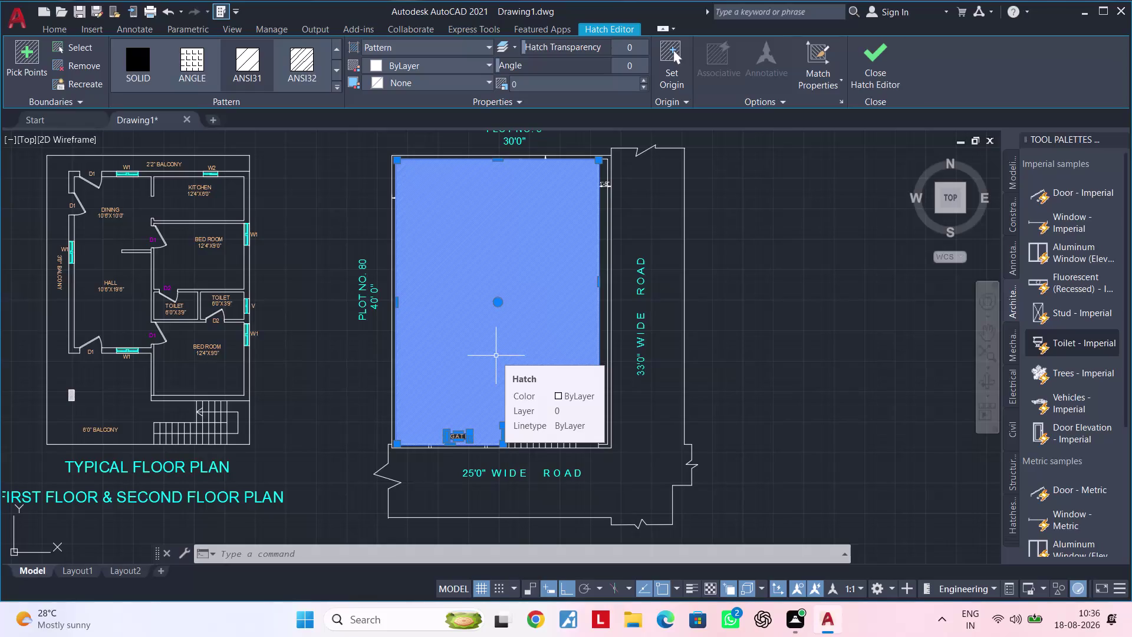
Clear the selection and select the plot hatch beside the GATE label.
scroll(up, 3)
middle_drag(560, 405, 642, 374)
key(Escape)
key(Escape)
key(Escape)
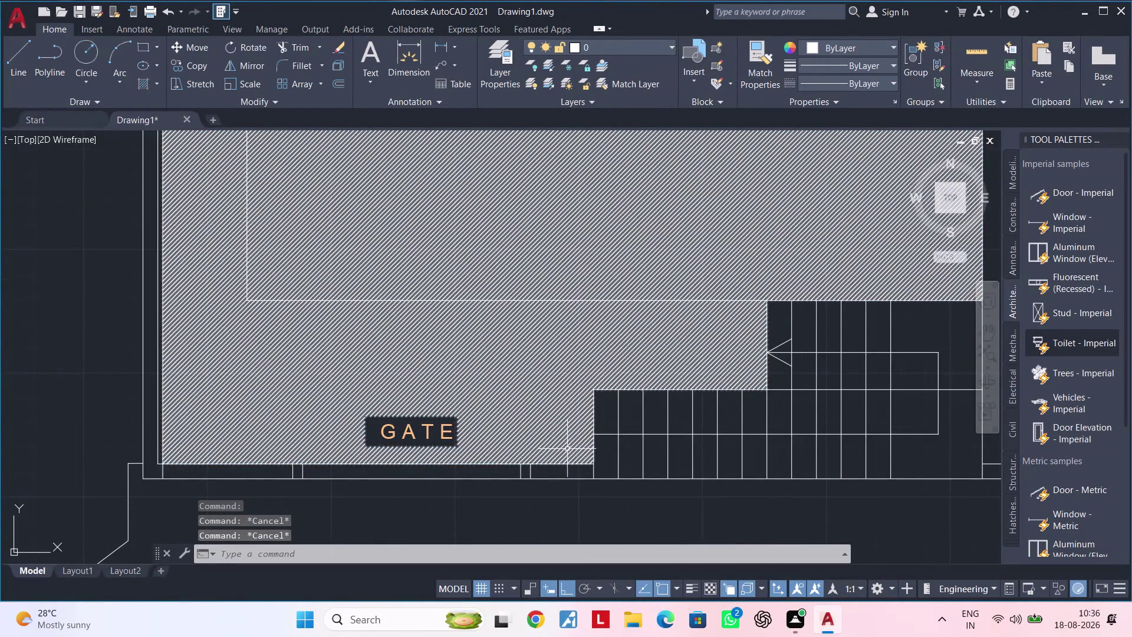
scroll(up, 3)
click(556, 463)
middle_drag(546, 460, 771, 432)
key(Escape)
key(Escape)
scroll(up, 3)
click(496, 432)
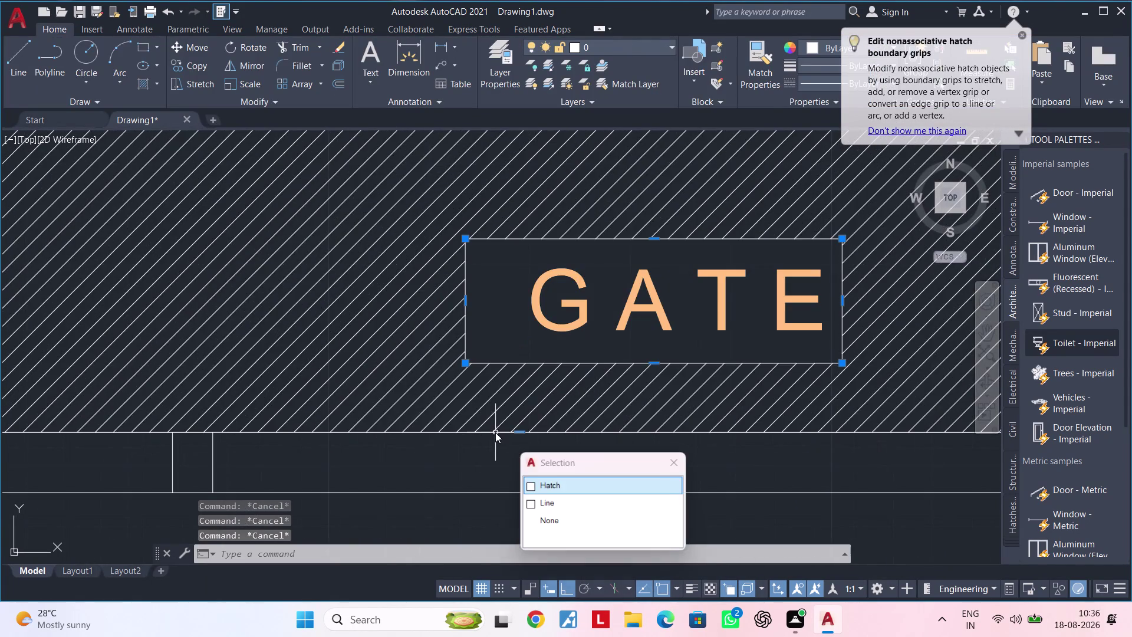
click(516, 435)
Stretch the hatch edge below the GATE label upward to its new position.
middle_drag(531, 280, 520, 312)
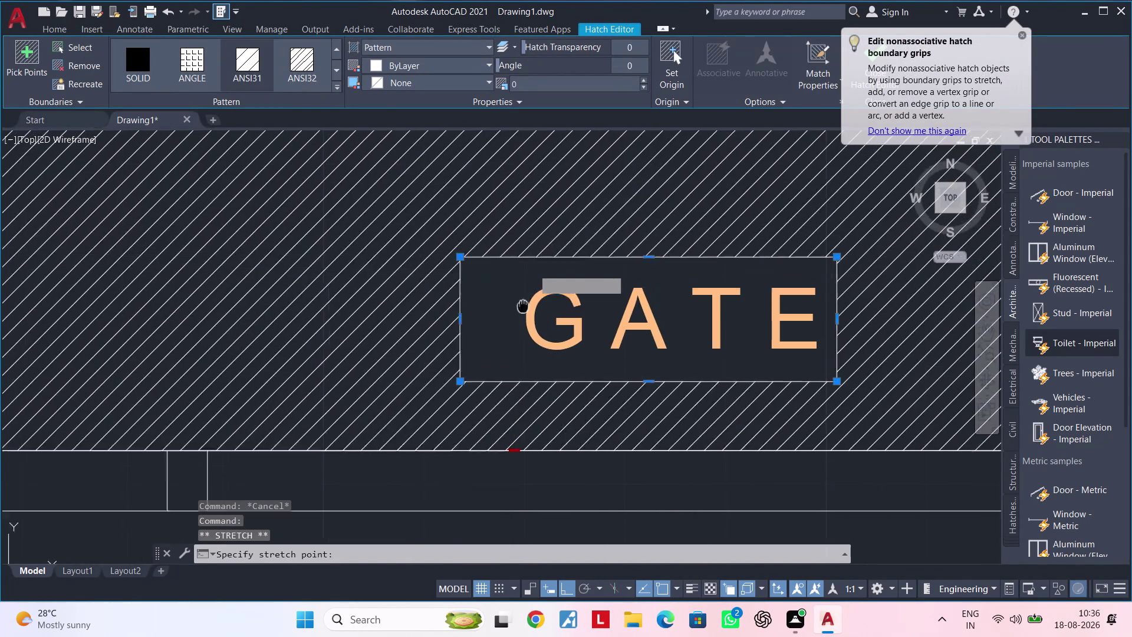
middle_drag(521, 312, 434, 495)
scroll(down, 3)
scroll(up, 3)
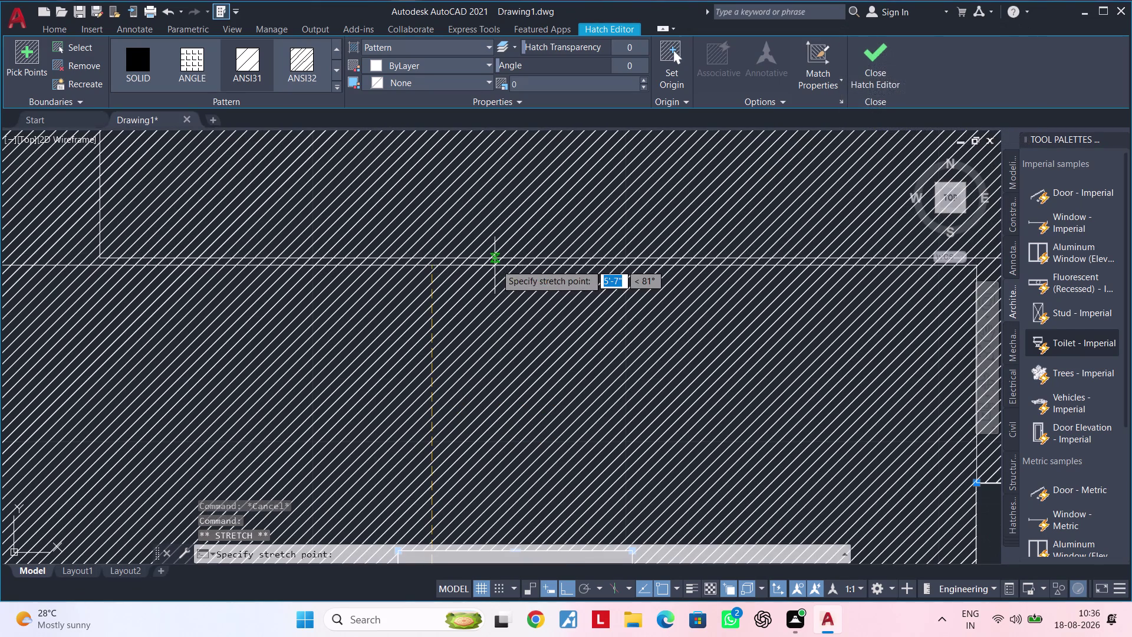
scroll(up, 3)
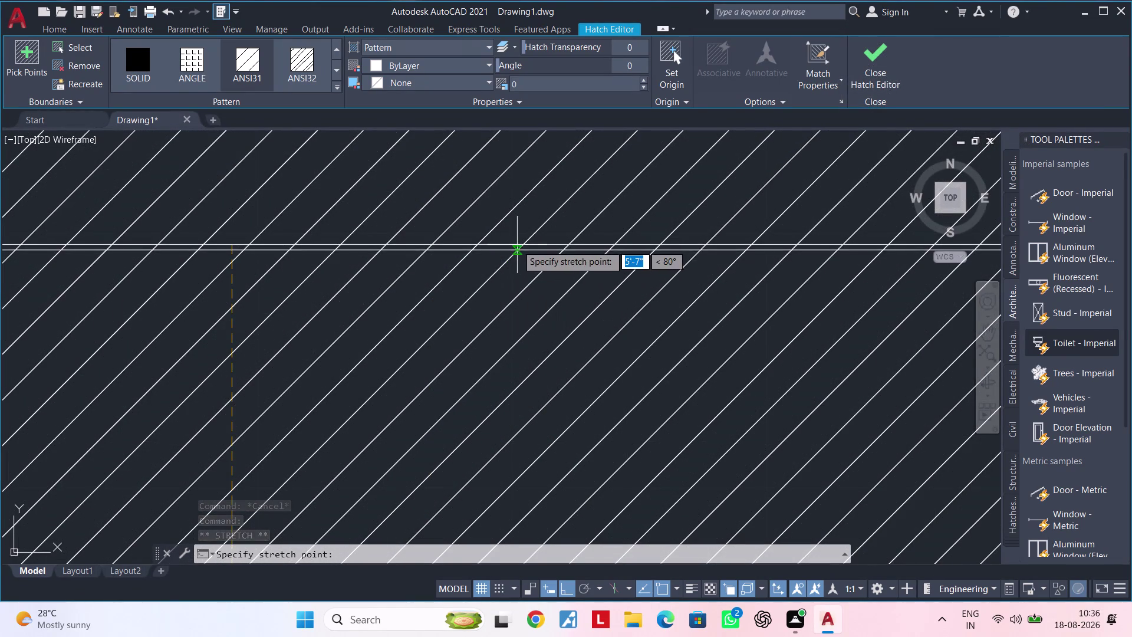
scroll(up, 3)
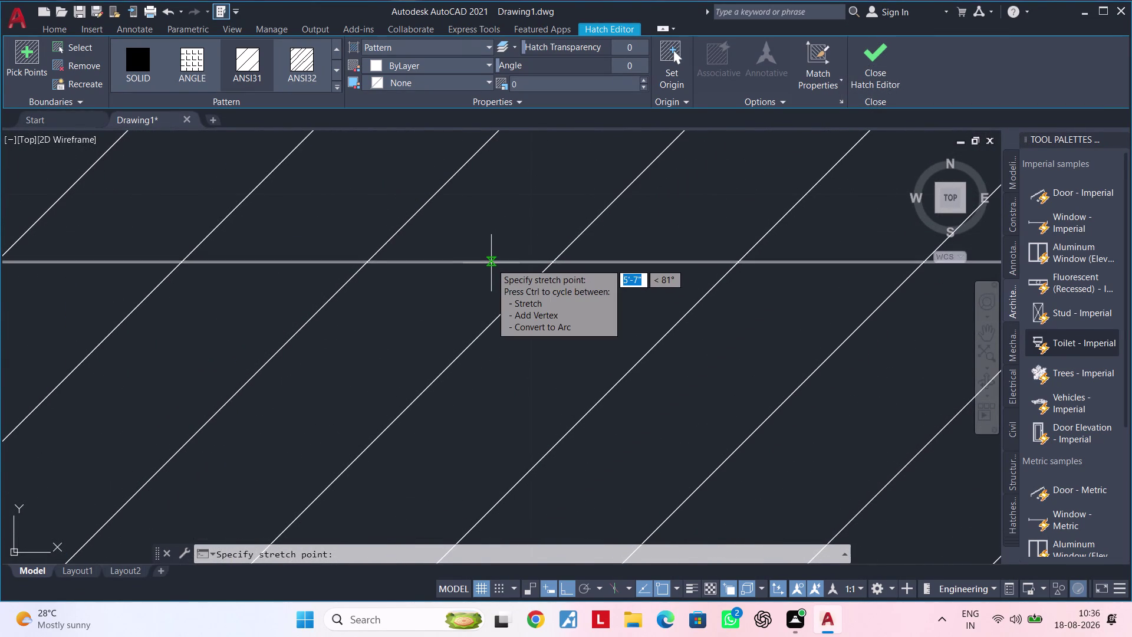
scroll(up, 3)
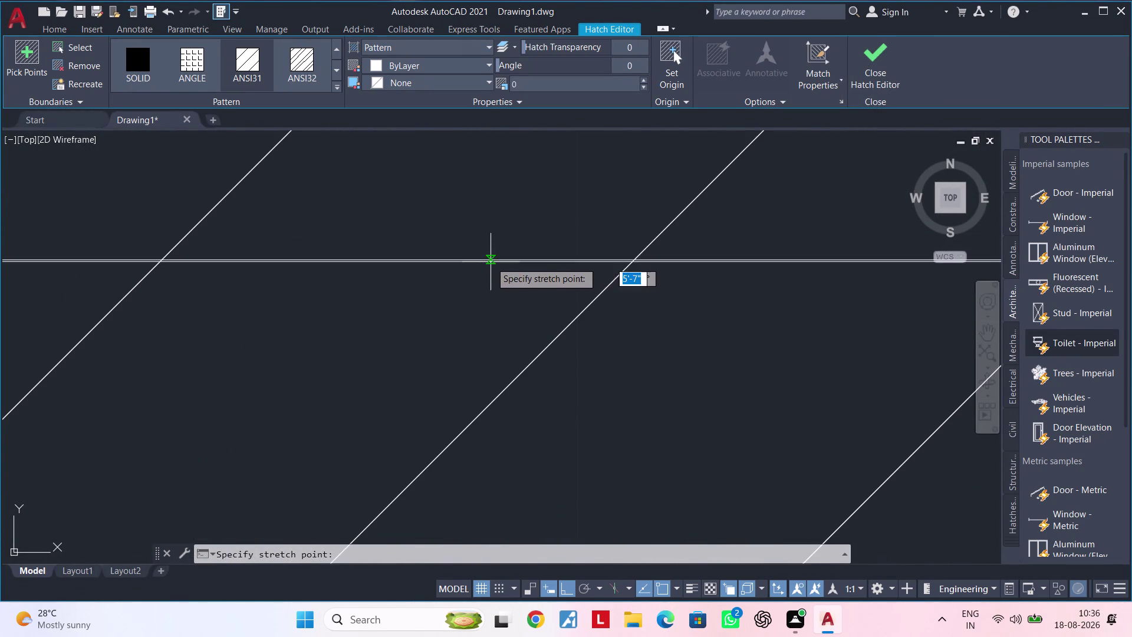
click(491, 262)
scroll(down, 3)
Move the hatch notch edge beside the stairs up onto the upper line.
middle_drag(506, 361, 463, 352)
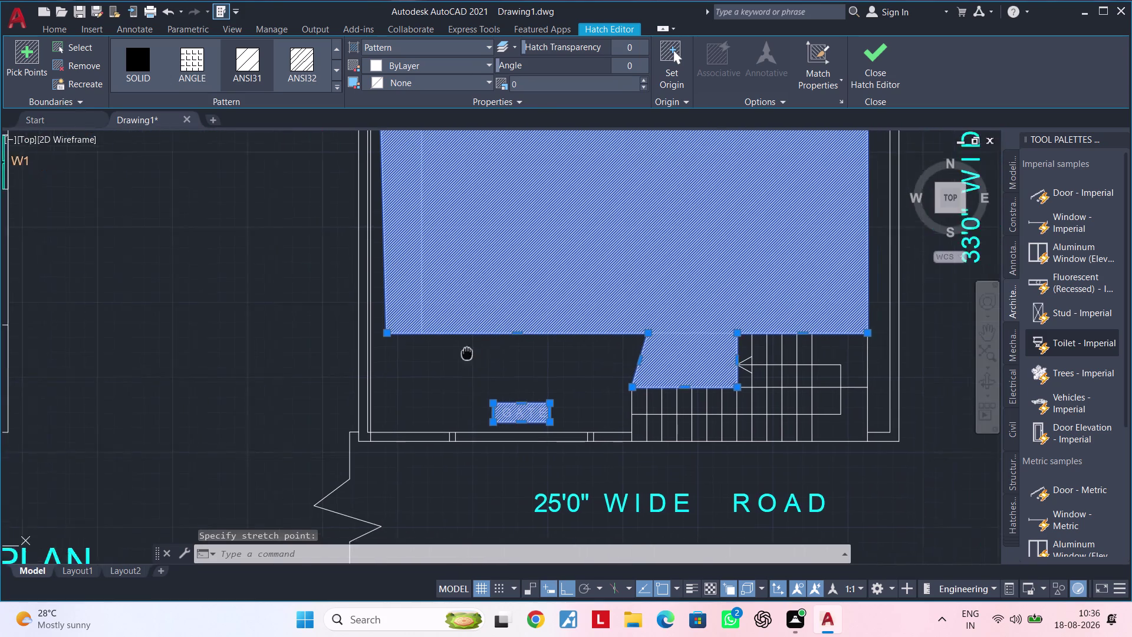
middle_drag(463, 353, 424, 344)
scroll(up, 3)
middle_drag(746, 387, 522, 380)
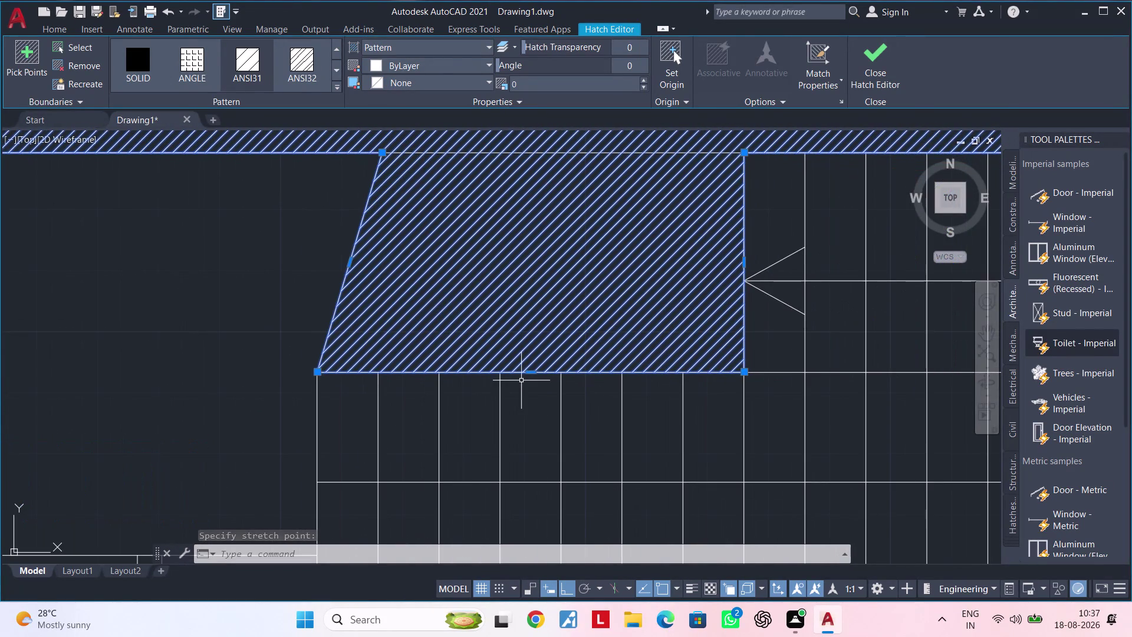
scroll(up, 3)
click(531, 360)
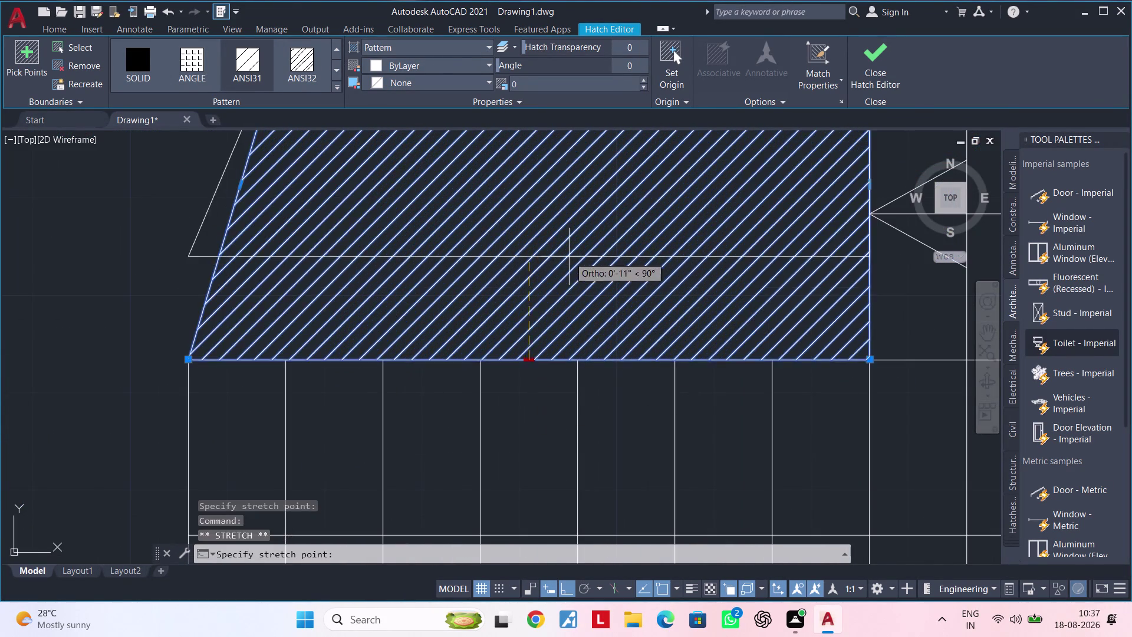
scroll(down, 3)
middle_drag(562, 318, 494, 530)
scroll(up, 3)
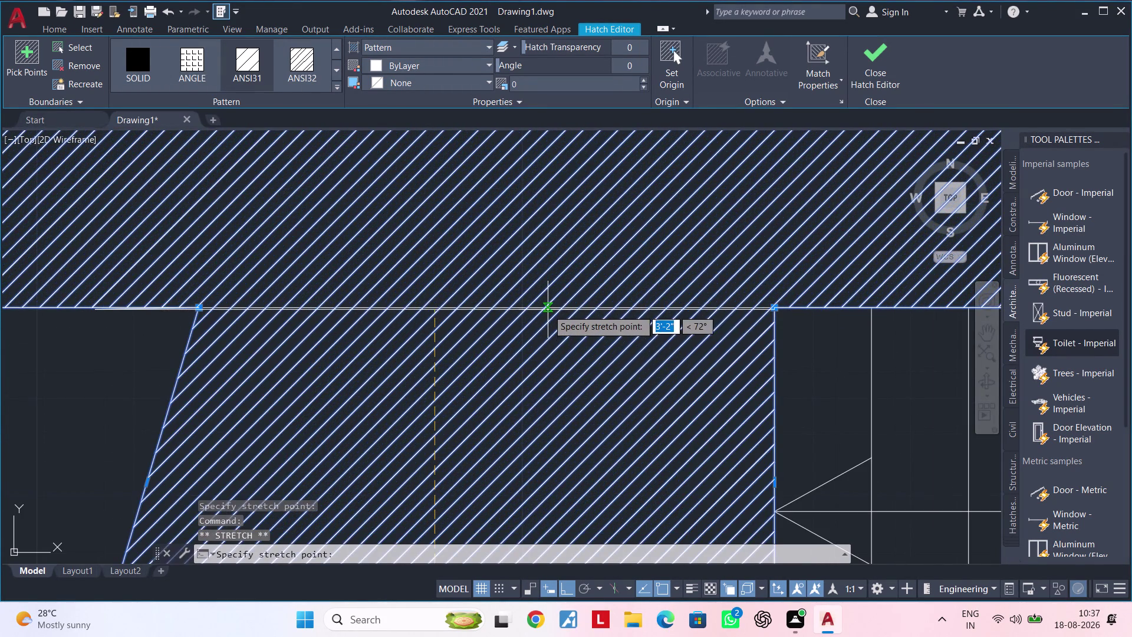
click(549, 308)
Stretch the hatch's lower edge onto the boundary line above the stairs and gate.
middle_drag(368, 315, 844, 409)
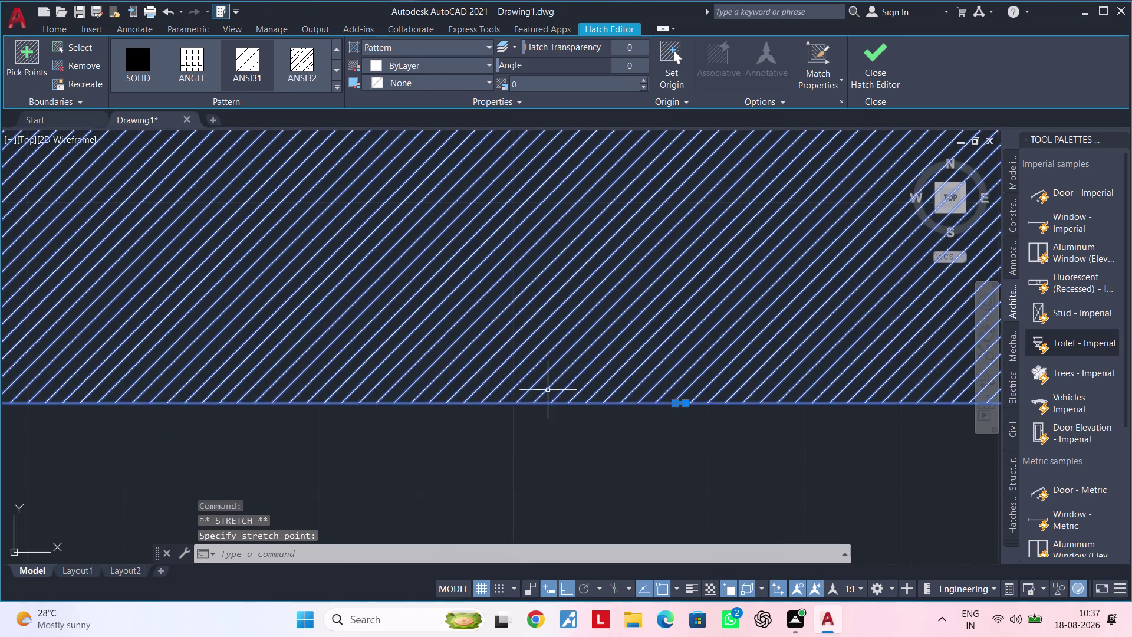
scroll(up, 3)
middle_drag(596, 458, 500, 482)
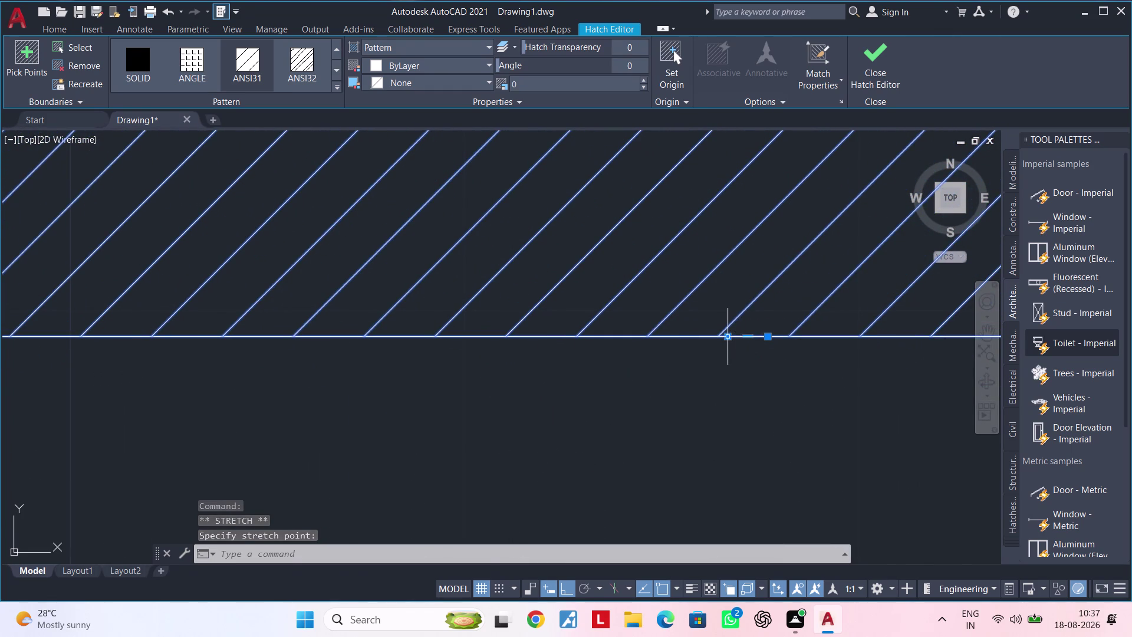
drag(729, 338, 716, 340)
scroll(down, 3)
middle_drag(390, 343, 821, 355)
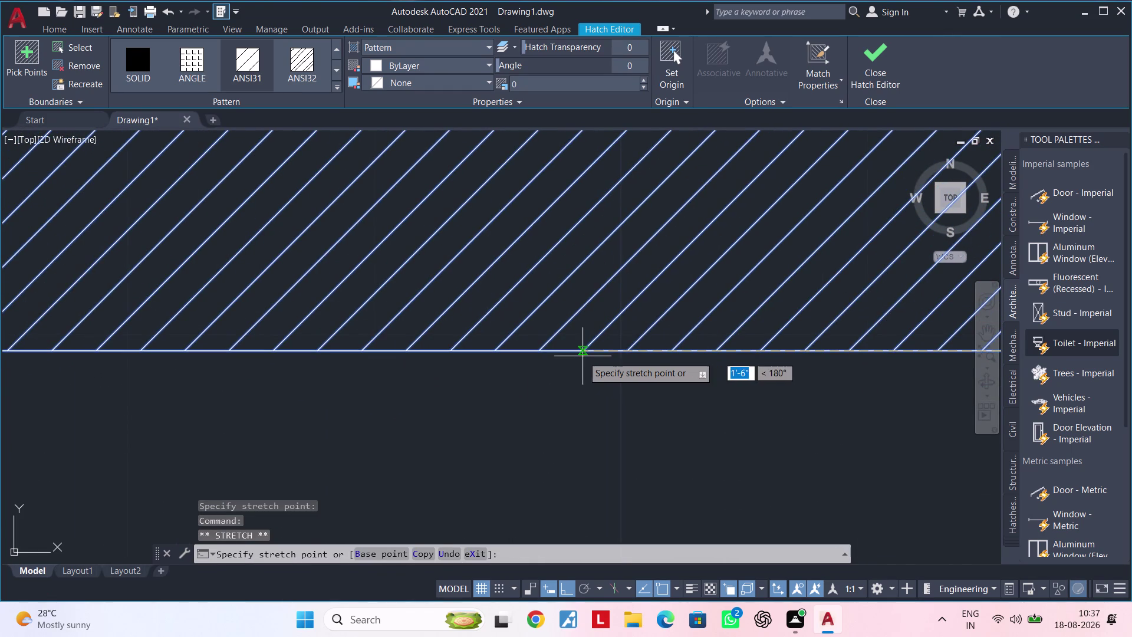
click(584, 350)
scroll(down, 3)
scroll(down, 3)
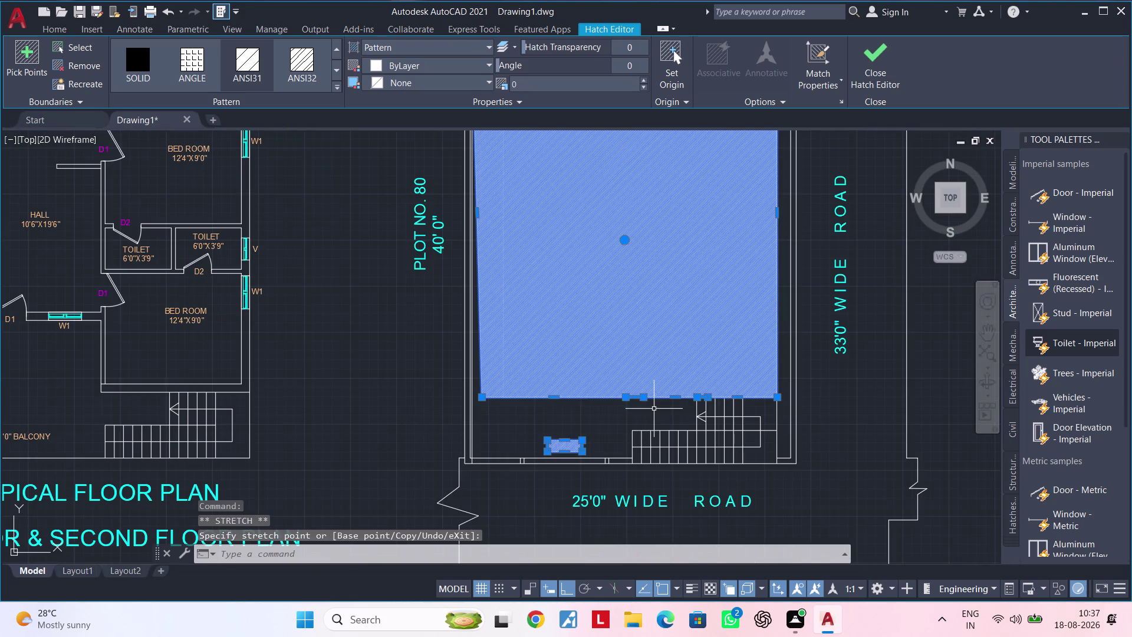
Reselect the plot hatch, cancelling an unintended stretch.
middle_drag(601, 411, 716, 385)
scroll(up, 3)
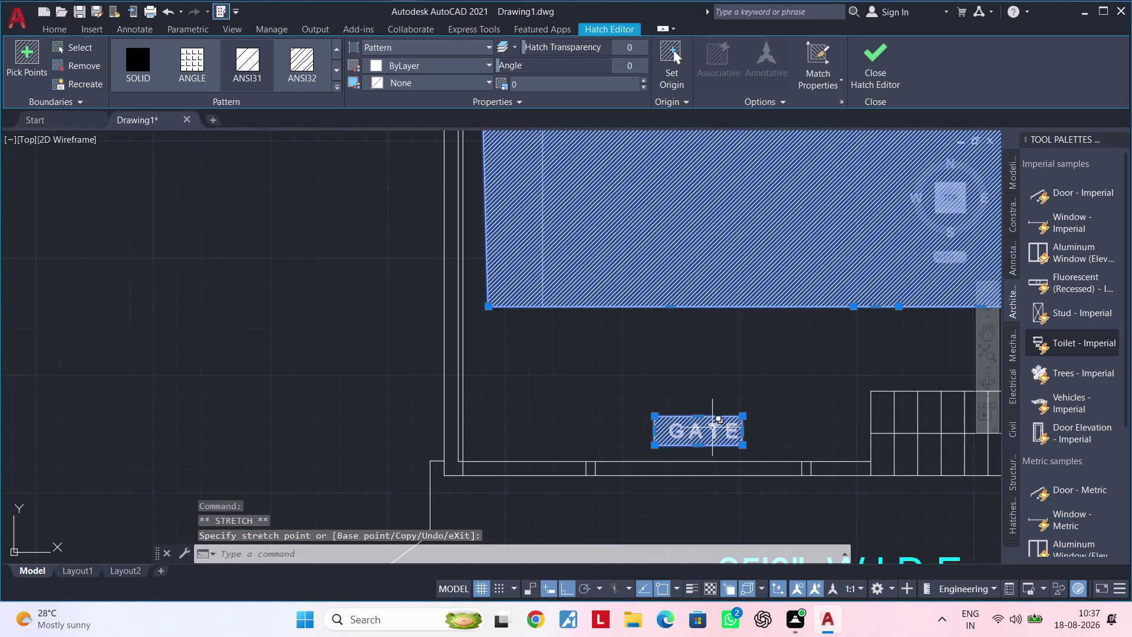
key(Escape)
key(Escape)
click(697, 438)
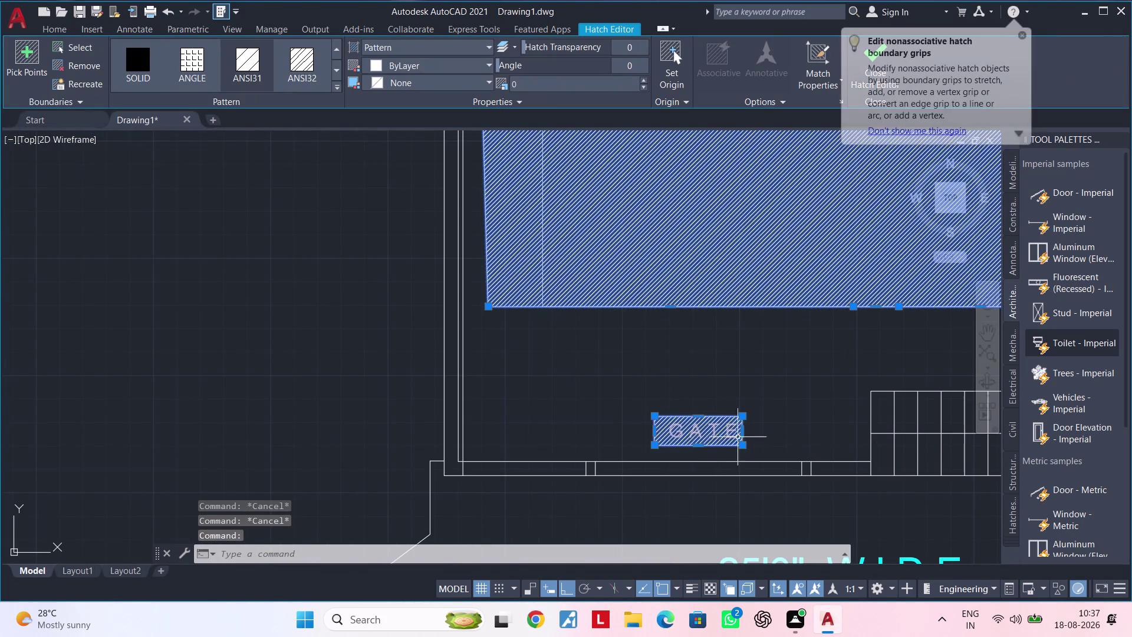
scroll(up, 3)
scroll(down, 3)
middle_drag(754, 434, 508, 443)
key(Escape)
key(Escape)
middle_drag(484, 381, 661, 476)
click(425, 386)
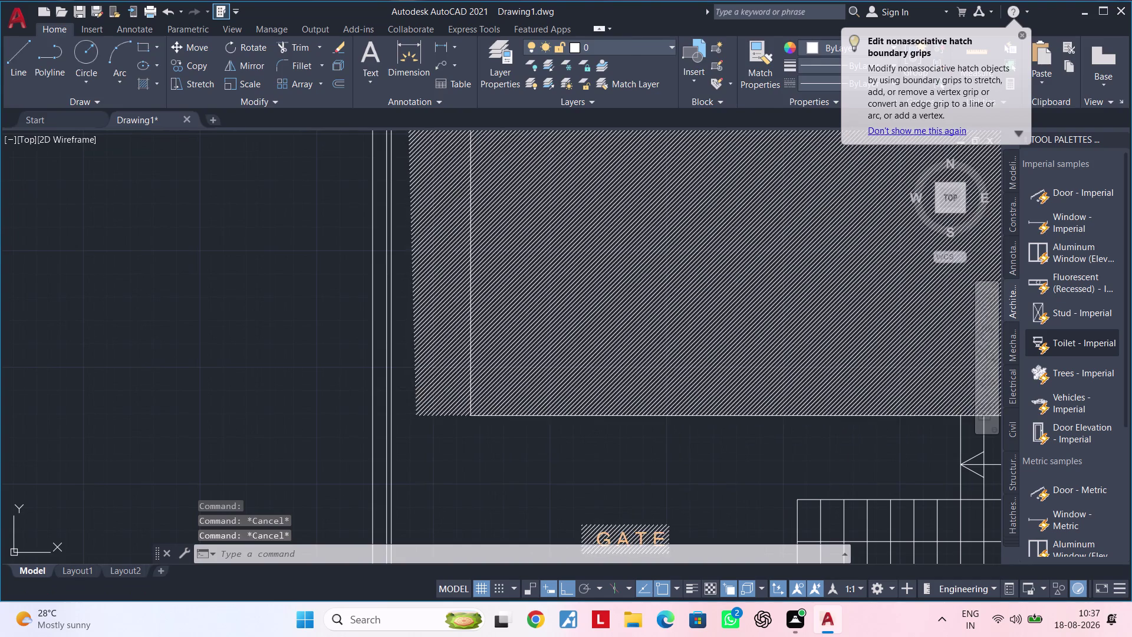
click(414, 416)
key(Escape)
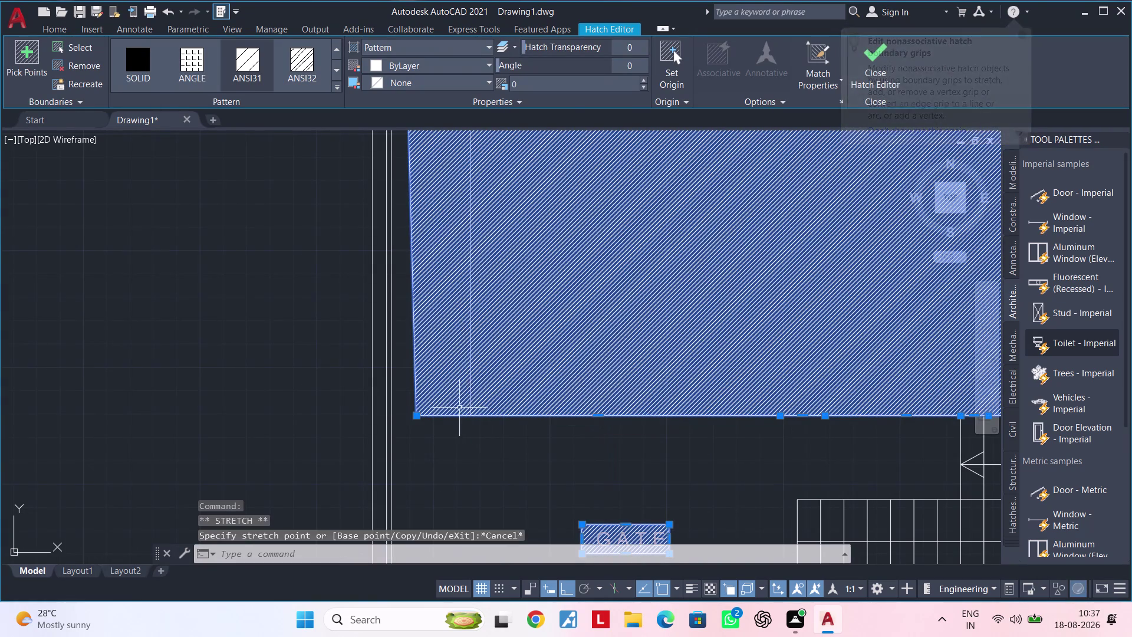
Stretch the hatch's left edge so its corner snaps onto the inner setback line.
middle_drag(464, 383, 455, 542)
scroll(down, 3)
middle_drag(498, 374, 515, 433)
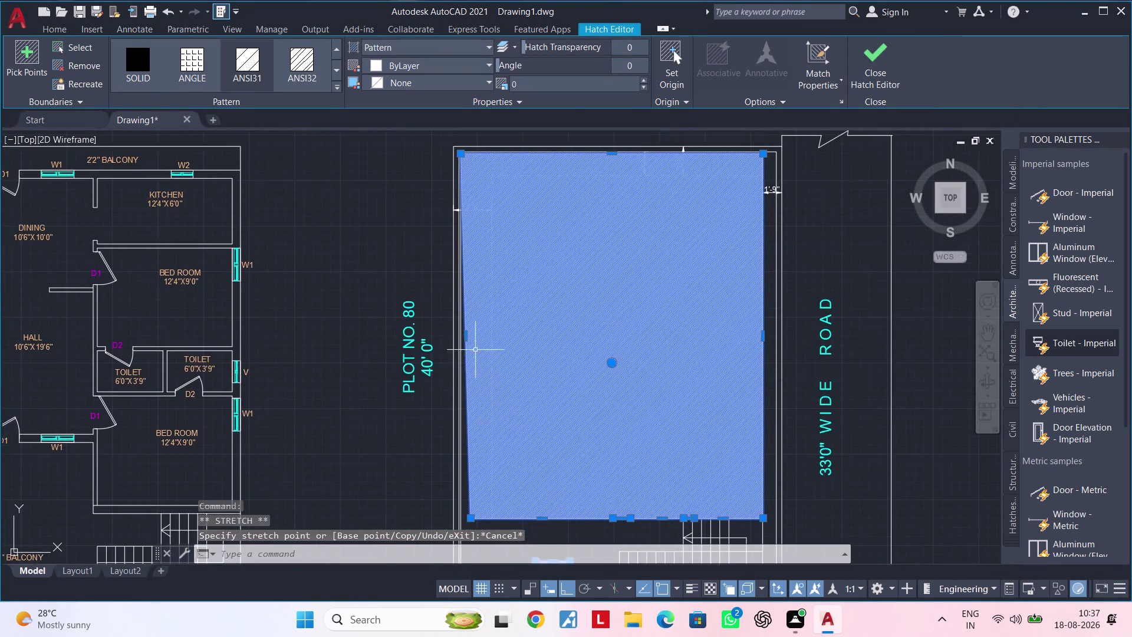
scroll(up, 3)
click(452, 325)
click(515, 325)
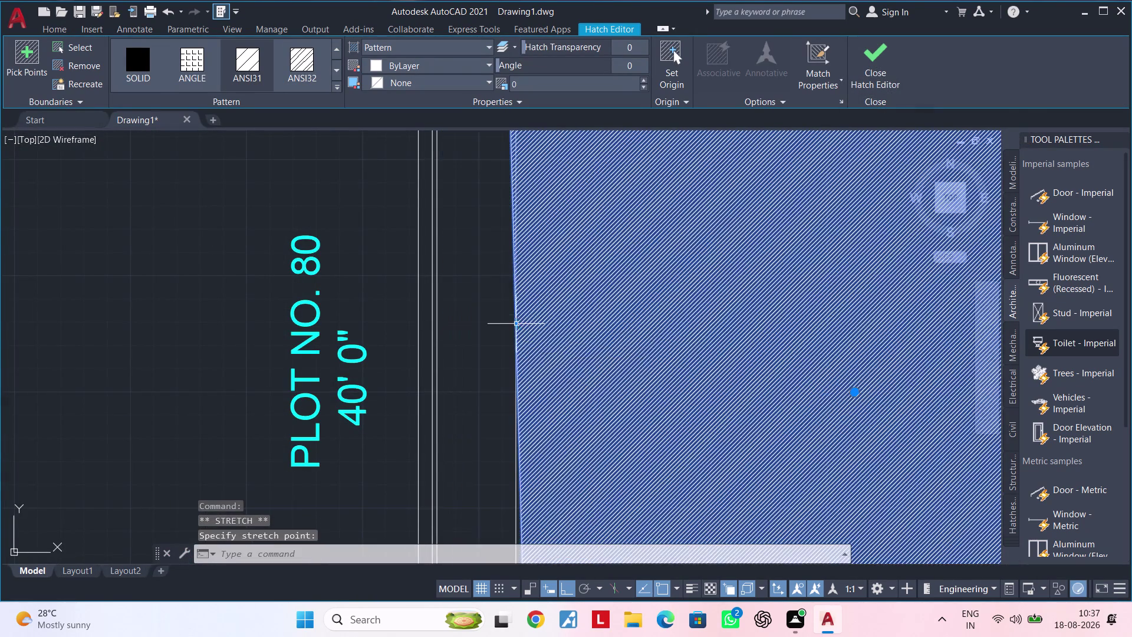
scroll(down, 3)
middle_drag(602, 384, 612, 355)
scroll(up, 3)
middle_drag(540, 410, 587, 373)
scroll(up, 3)
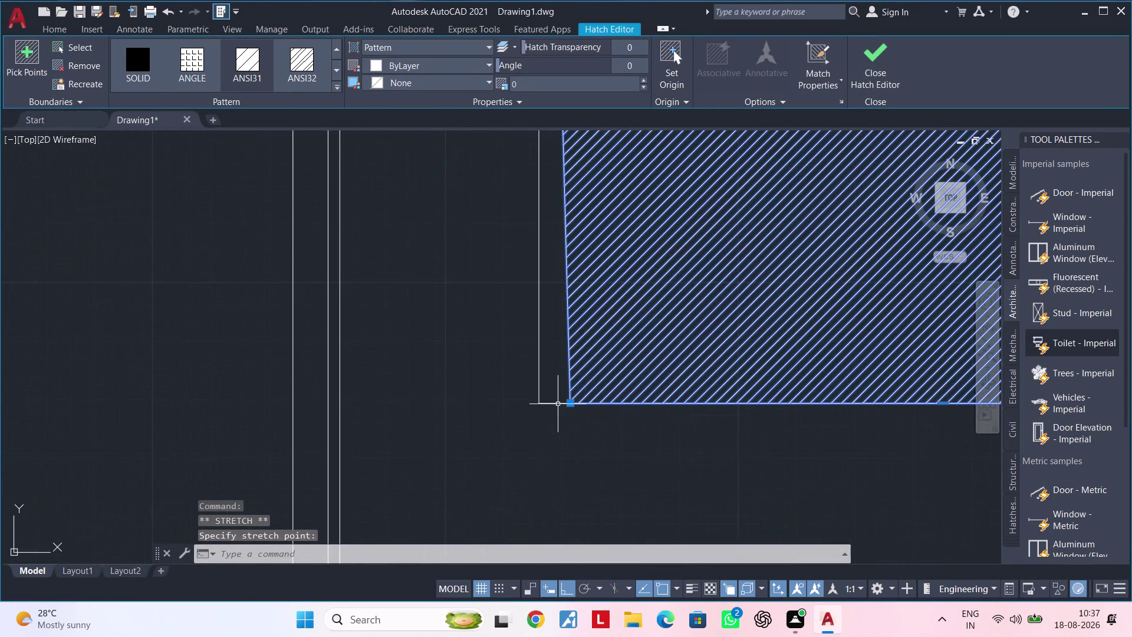
click(569, 403)
click(544, 400)
Stretch the hatch's top edge onto the inner setback line.
scroll(down, 3)
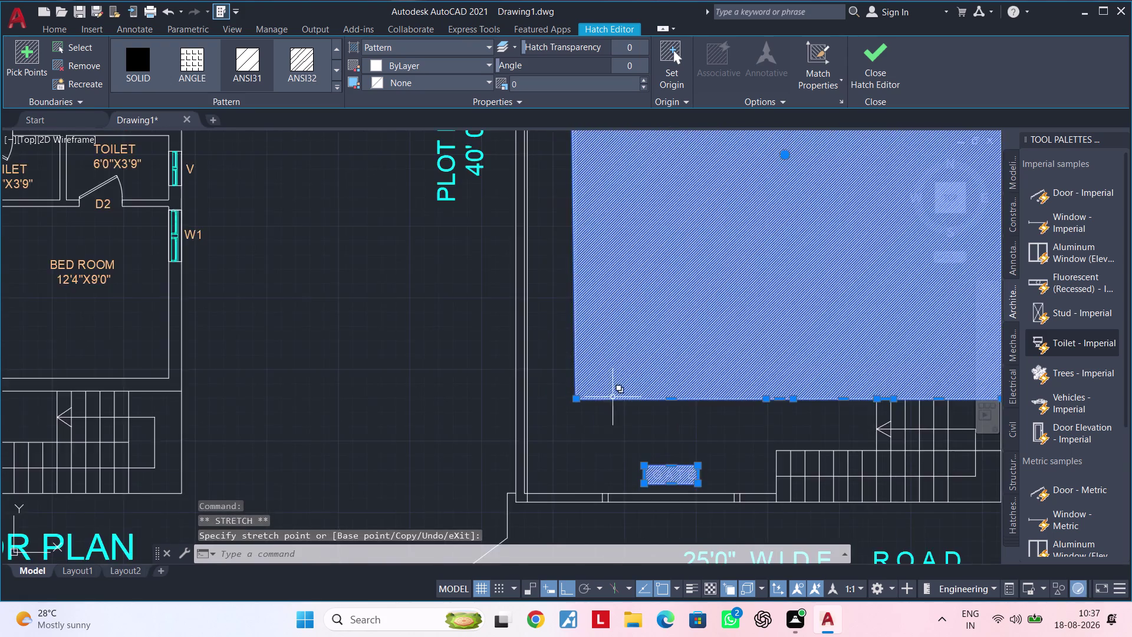
scroll(down, 3)
middle_drag(652, 381, 566, 414)
scroll(up, 3)
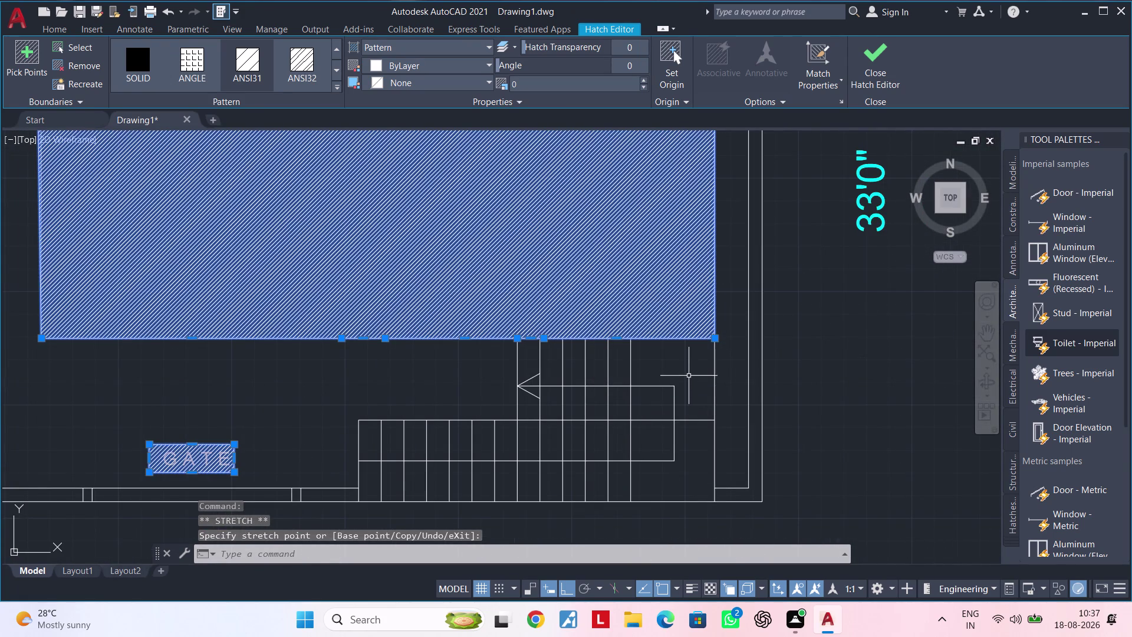
scroll(down, 3)
scroll(down, 3)
middle_drag(644, 344, 608, 438)
scroll(up, 3)
scroll(up, 3)
scroll(up, 3)
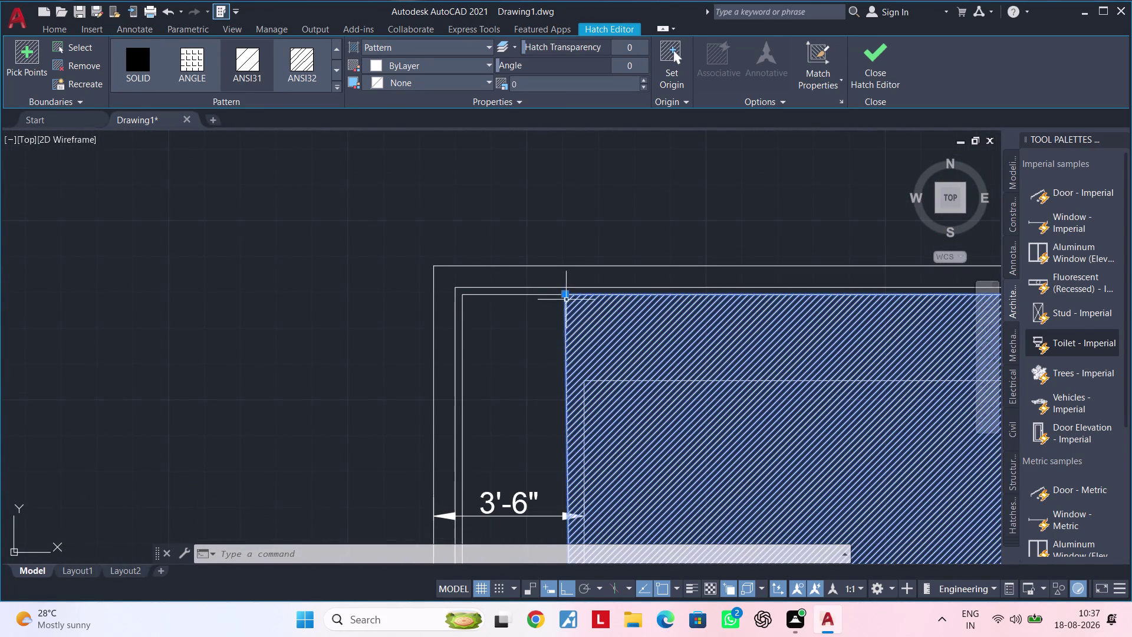
middle_drag(814, 377, 426, 433)
middle_drag(627, 402, 548, 401)
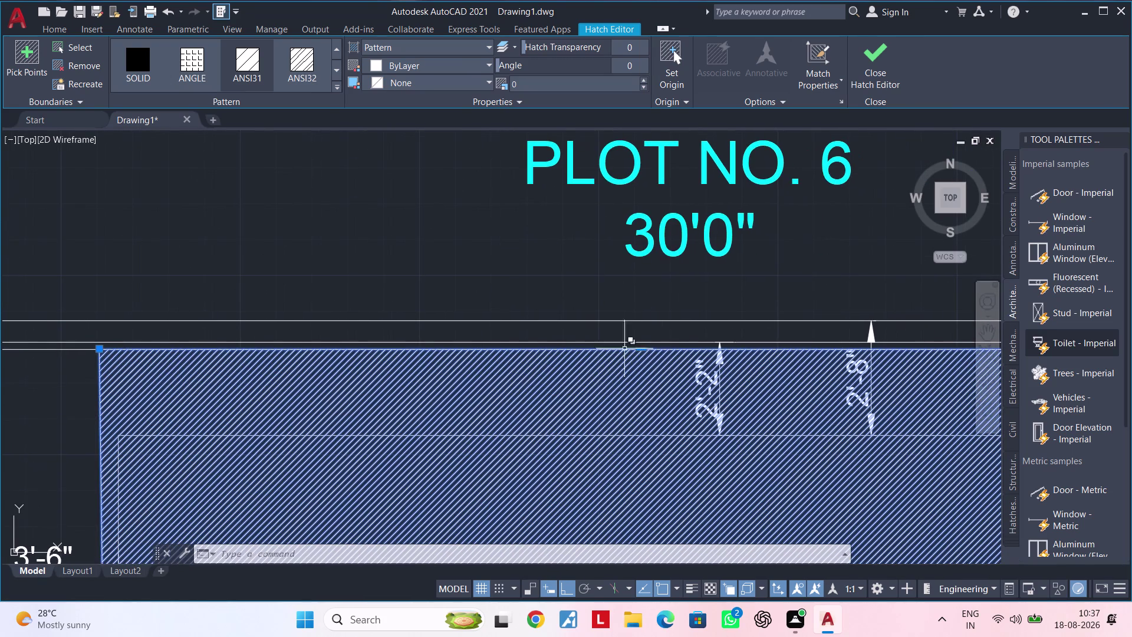
click(642, 350)
click(642, 434)
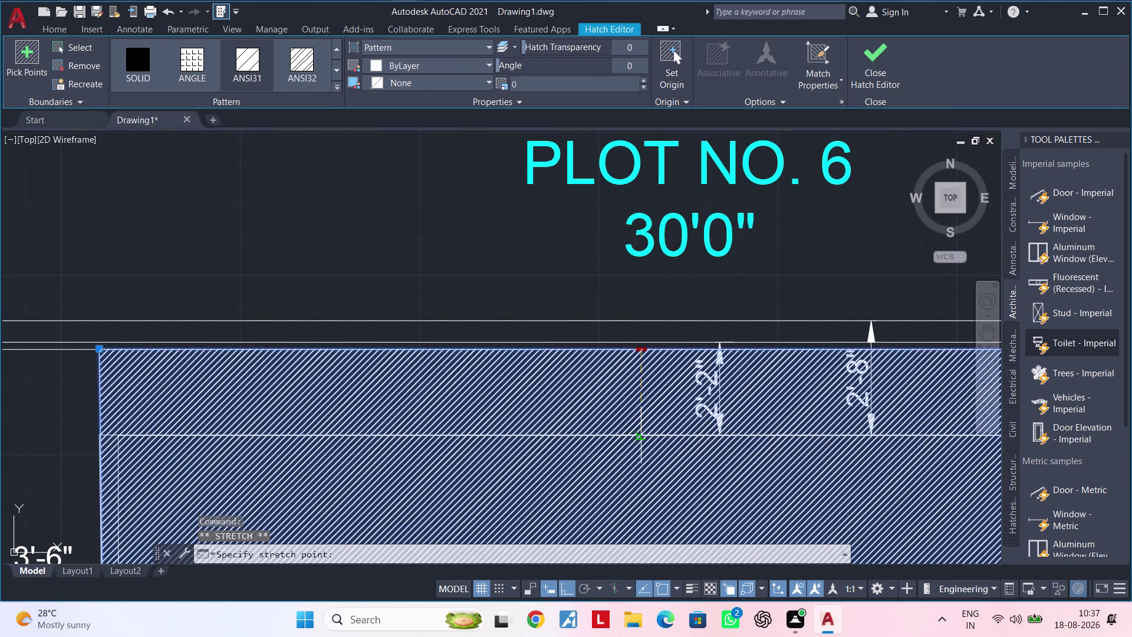
Pan out to view the whole reshaped plot hatch.
scroll(down, 3)
scroll(down, 3)
middle_drag(858, 462, 507, 313)
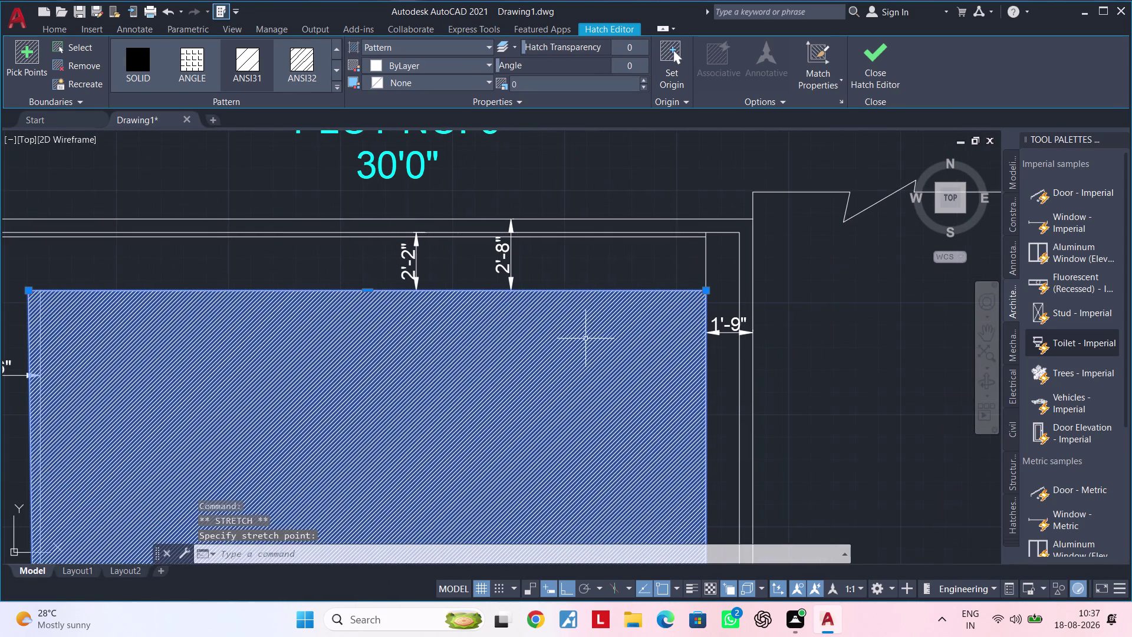
middle_drag(587, 347, 683, 304)
scroll(down, 3)
middle_drag(686, 319, 695, 299)
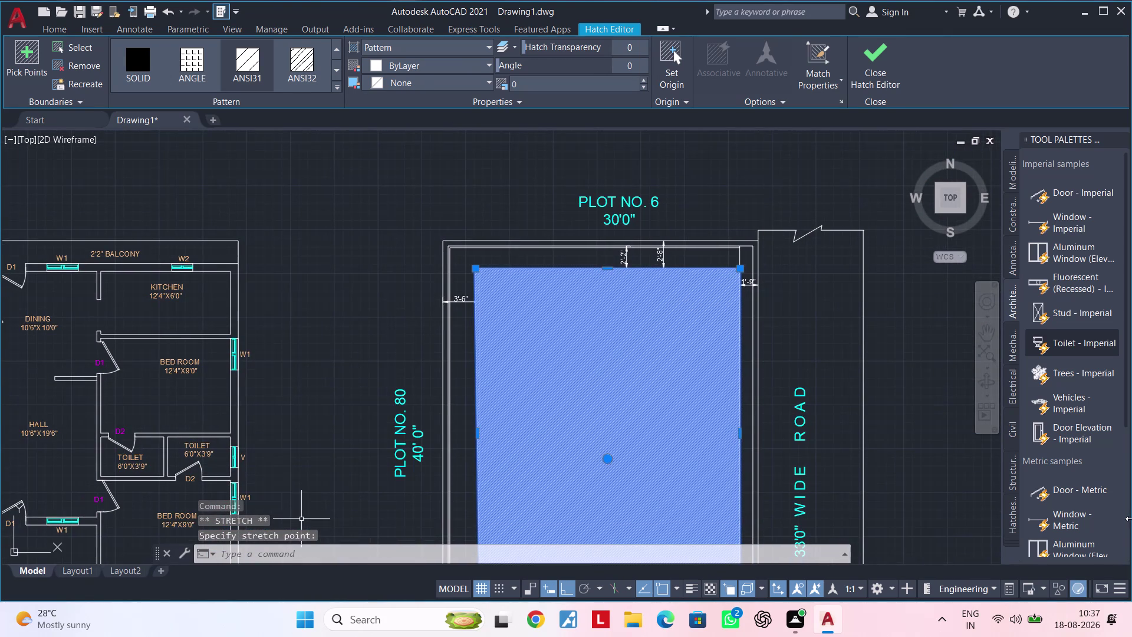
click(647, 86)
click(647, 80)
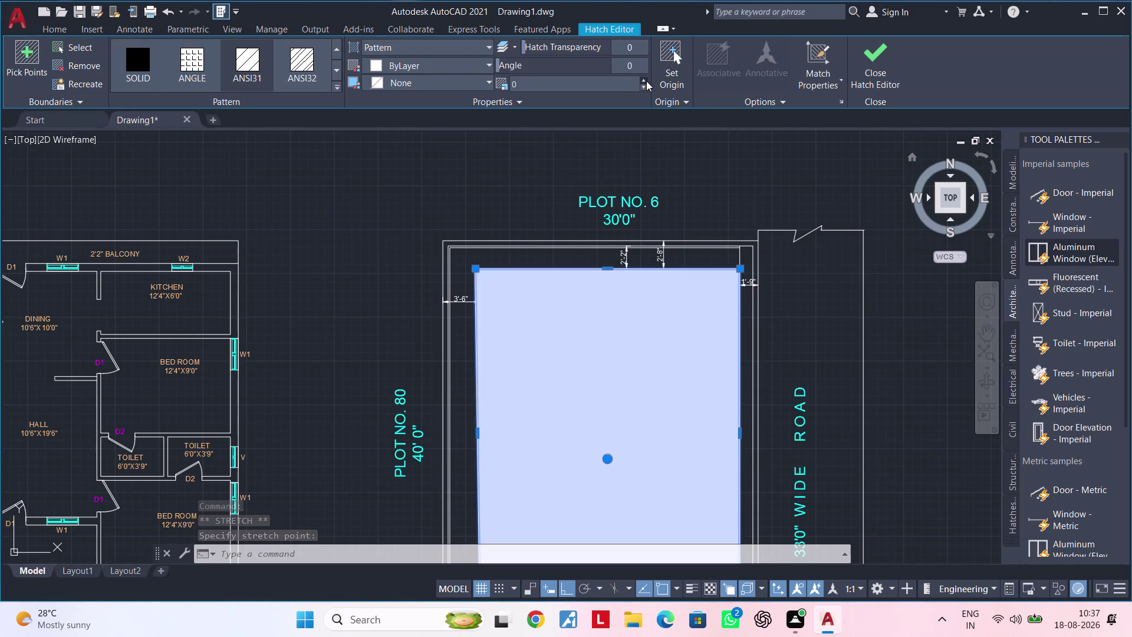
Change the hatch pattern scale to 1, then 5, then finally 6.
triple_click(646, 81)
click(646, 81)
double_click(646, 81)
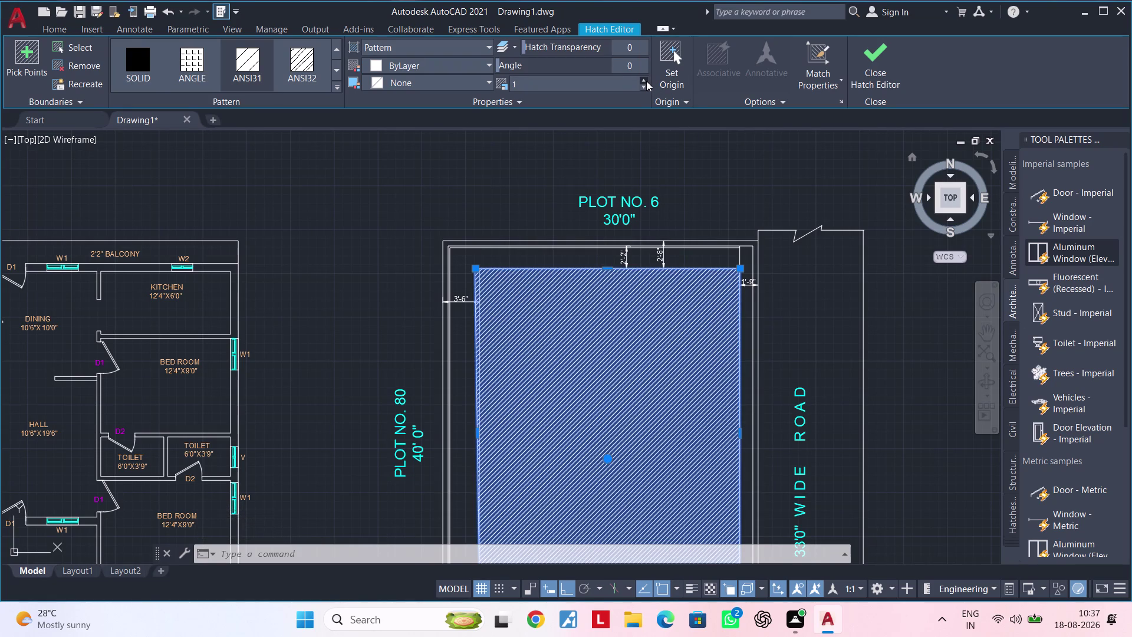
click(646, 81)
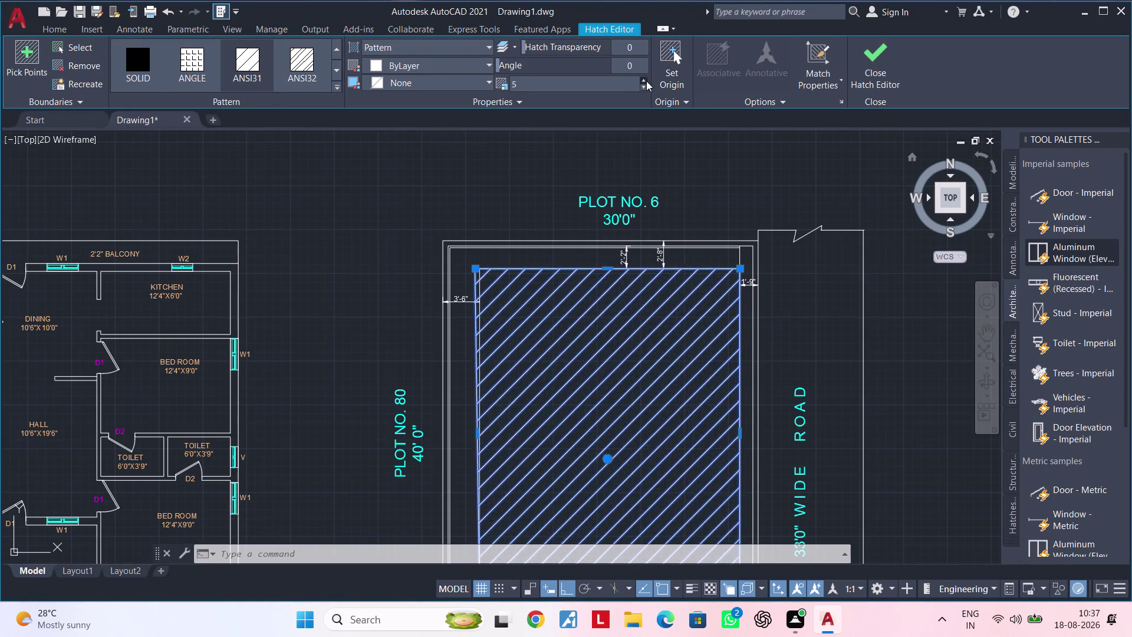
triple_click(647, 80)
click(646, 81)
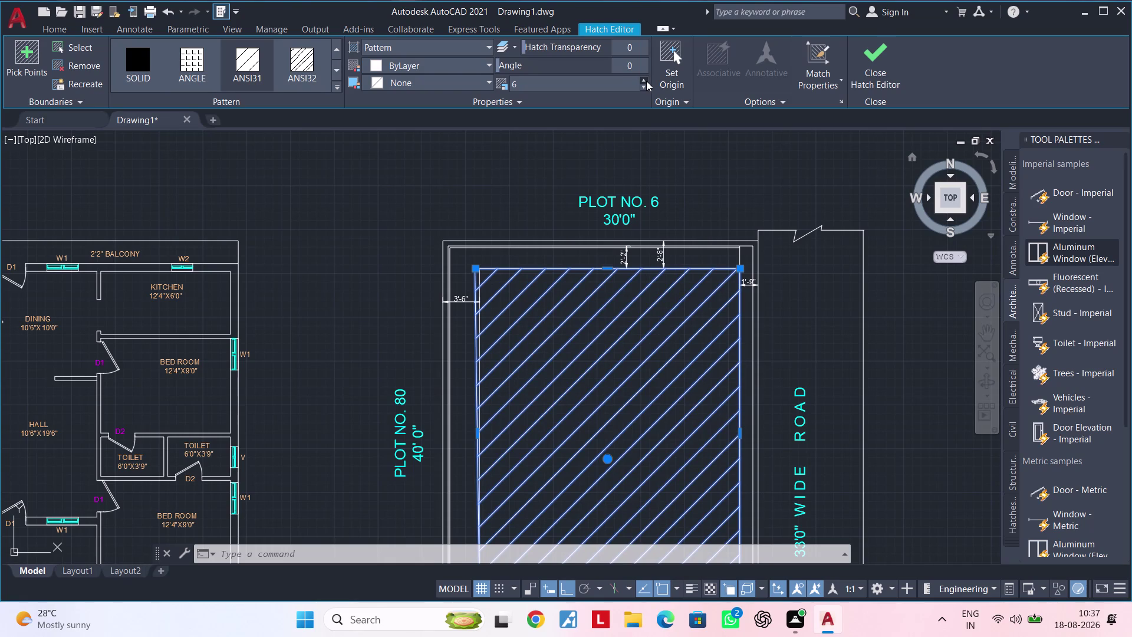
Pan over the coarser hatch and close the Hatch Editor.
scroll(up, 3)
middle_drag(601, 142, 620, 30)
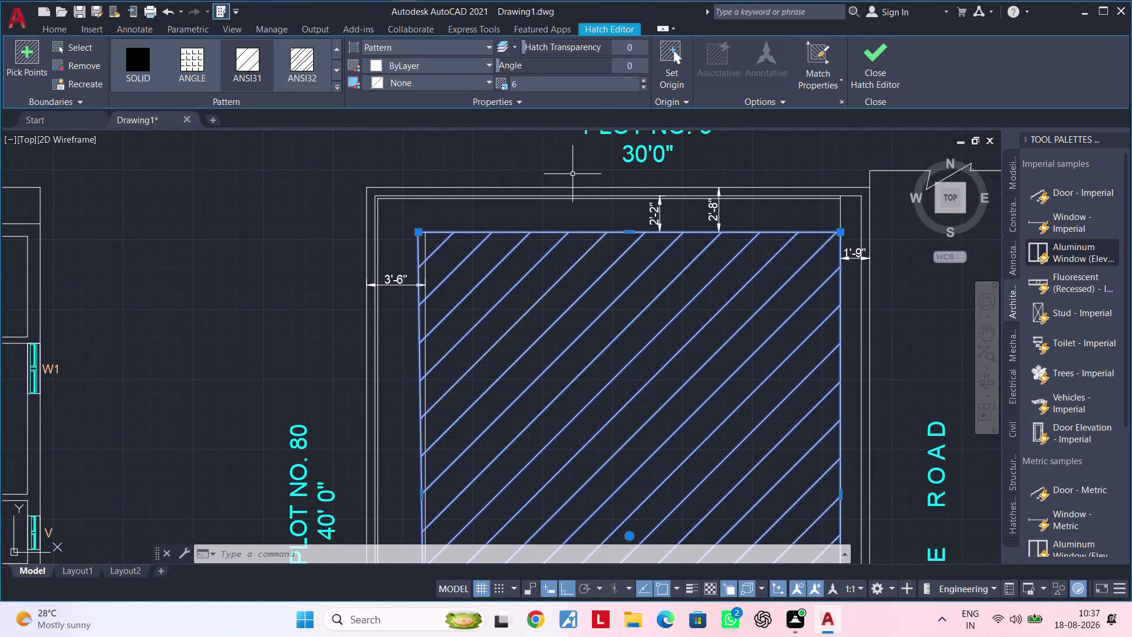
scroll(down, 3)
middle_drag(496, 271, 476, 130)
middle_drag(541, 348, 541, 279)
key(Escape)
key(Escape)
middle_drag(547, 349, 555, 329)
key(Escape)
key(Escape)
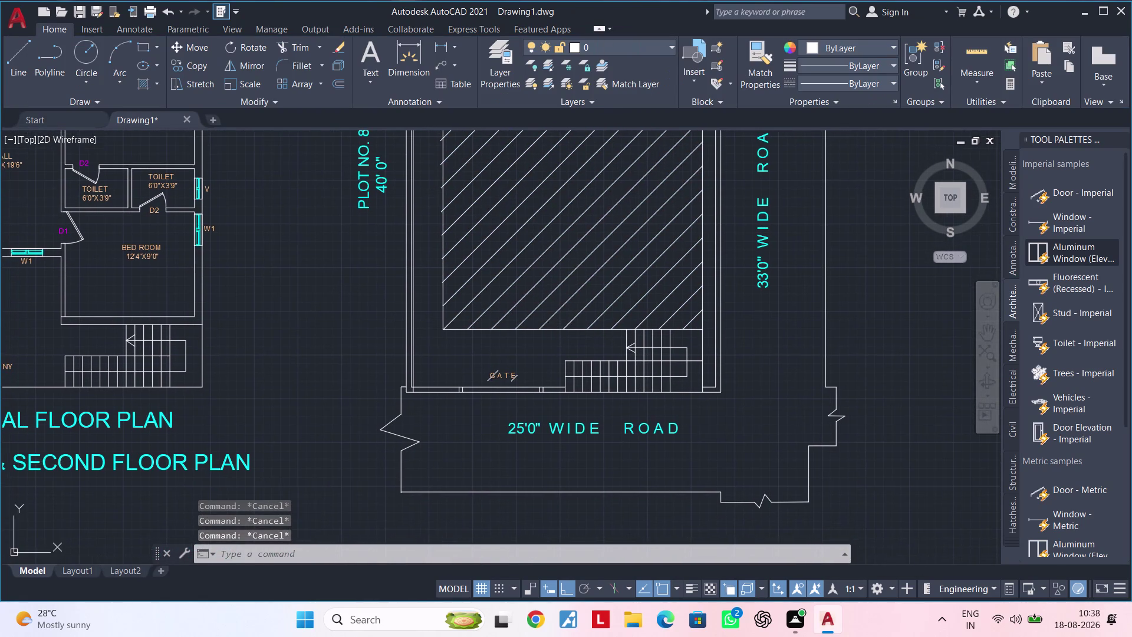
Bring the hatched plot's top-left corner into view and start TRIM (TR) on the hatch lines.
middle_drag(554, 330, 545, 360)
scroll(up, 3)
middle_drag(490, 308, 499, 477)
scroll(down, 3)
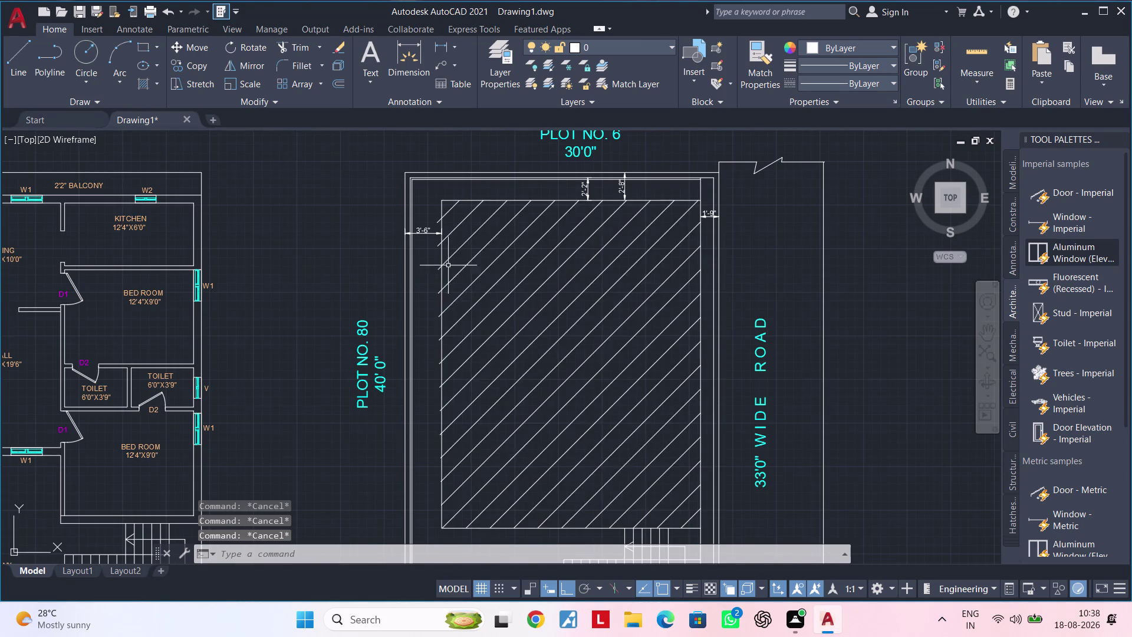
scroll(up, 3)
middle_drag(455, 253, 477, 253)
key(Escape)
key(Escape)
text(T)
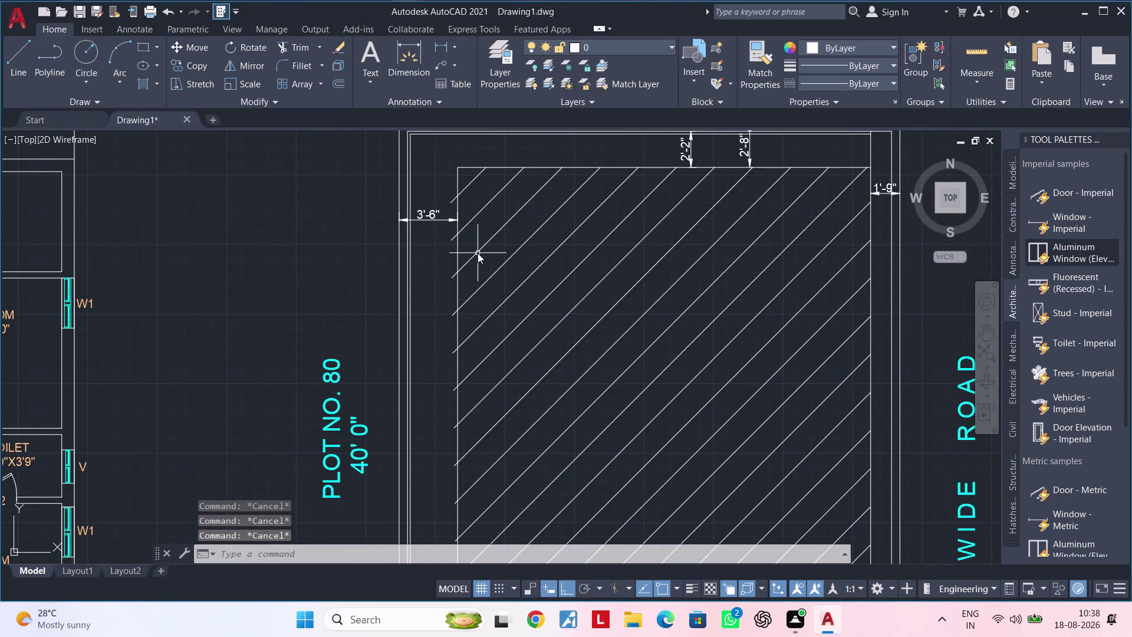
text(R)
scroll(up, 3)
key(space)
scroll(up, 3)
Try to trim the hatch lines with a fence, then cancel the failed trim.
click(435, 168)
click(437, 174)
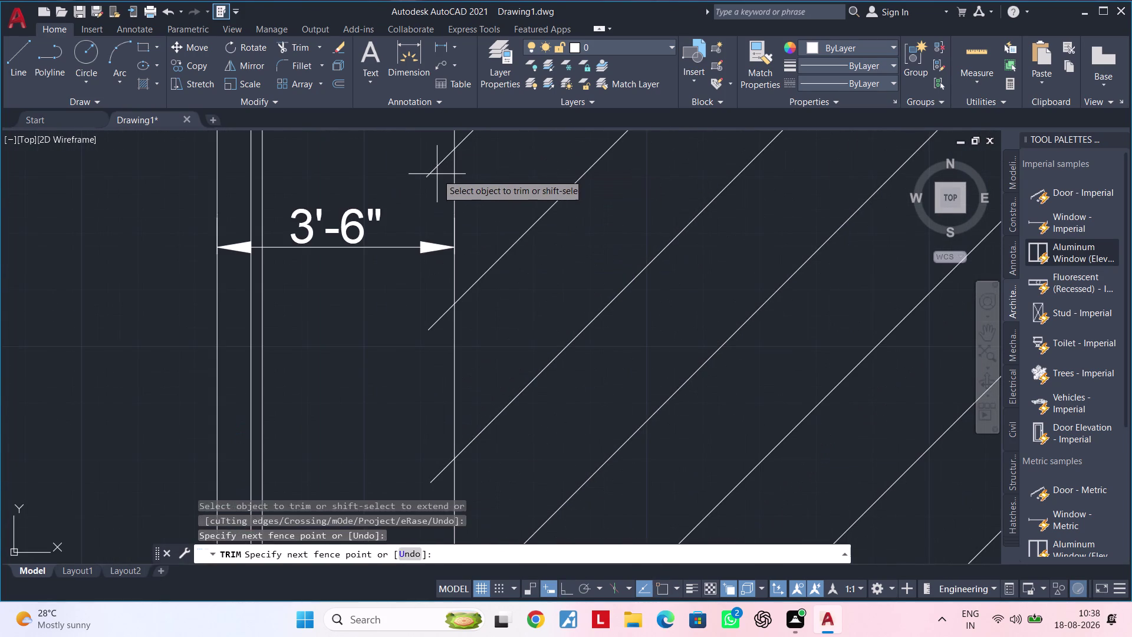
double_click(436, 163)
triple_click(435, 166)
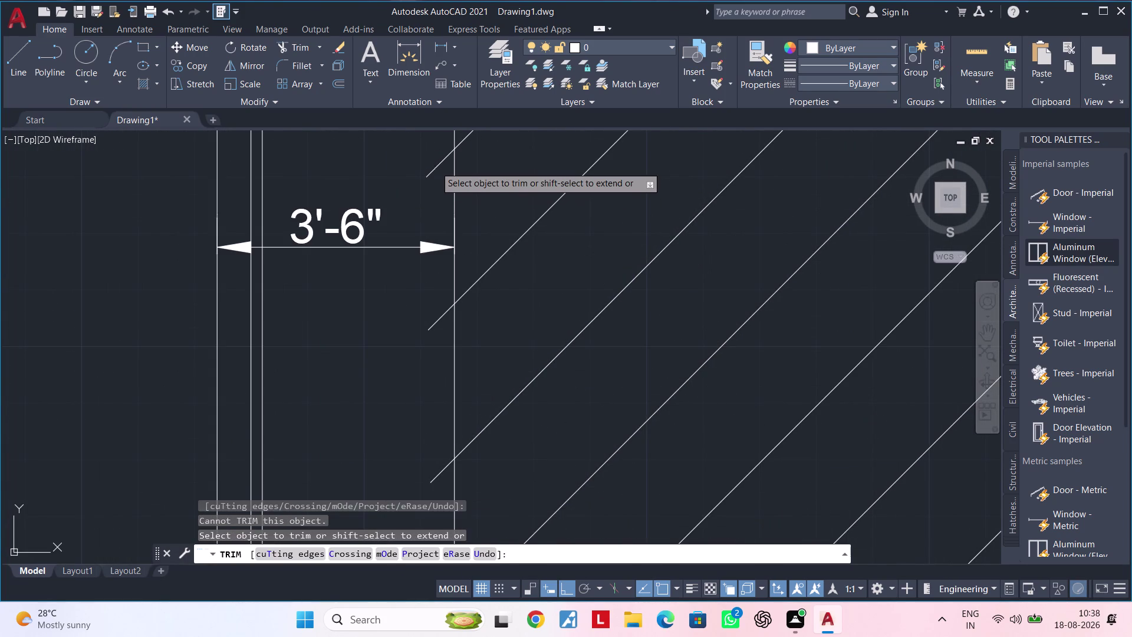
triple_click(435, 167)
triple_click(435, 166)
key(Escape)
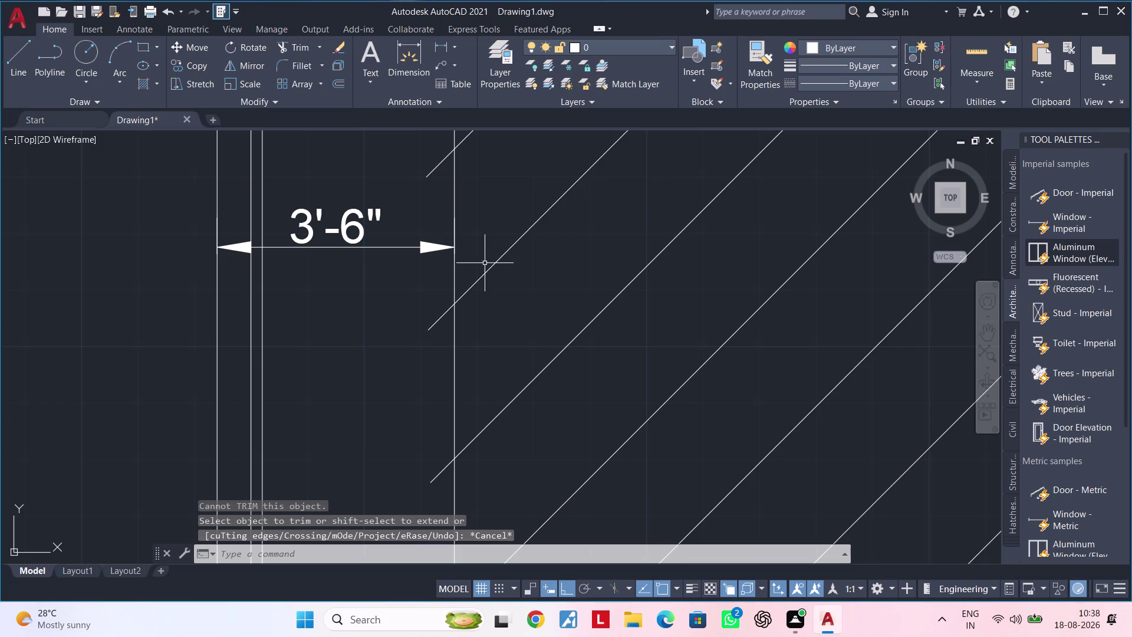
Select the plot's hatch and drag its bottom-left corner grip leftward.
click(493, 267)
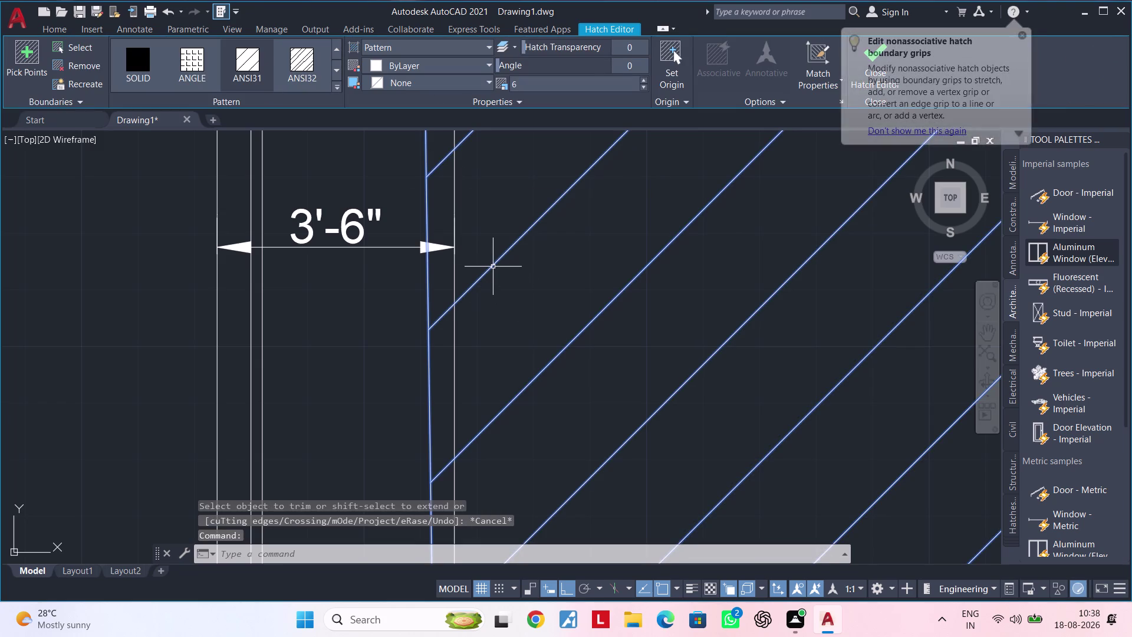
scroll(down, 3)
middle_drag(492, 267, 494, 259)
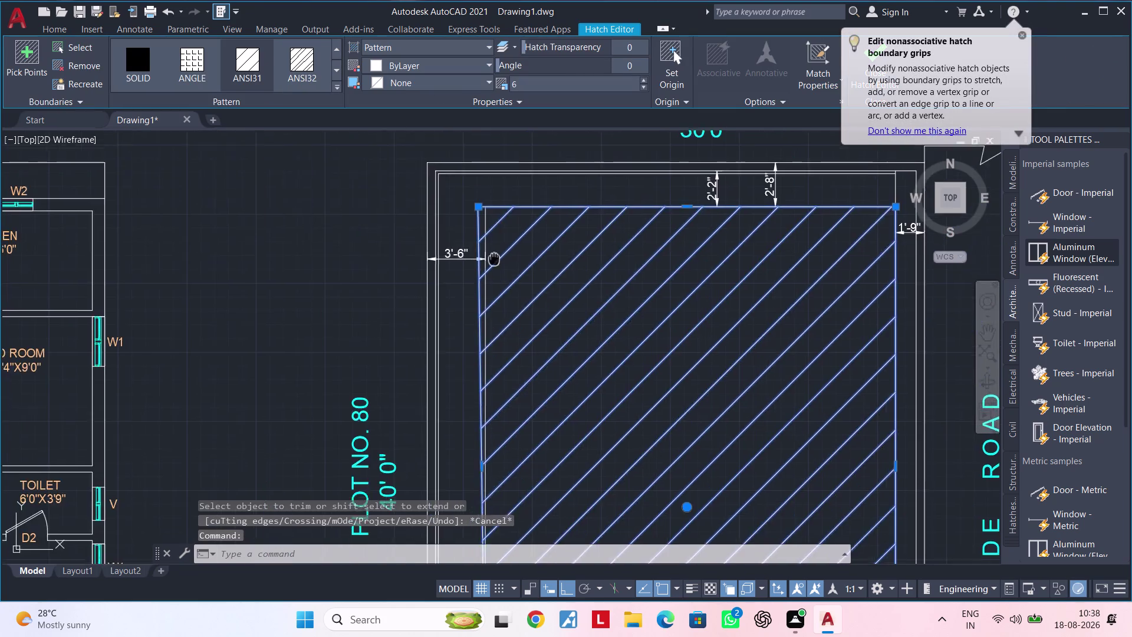
middle_drag(494, 259, 485, 184)
scroll(up, 3)
middle_drag(491, 372, 490, 313)
scroll(up, 3)
click(475, 322)
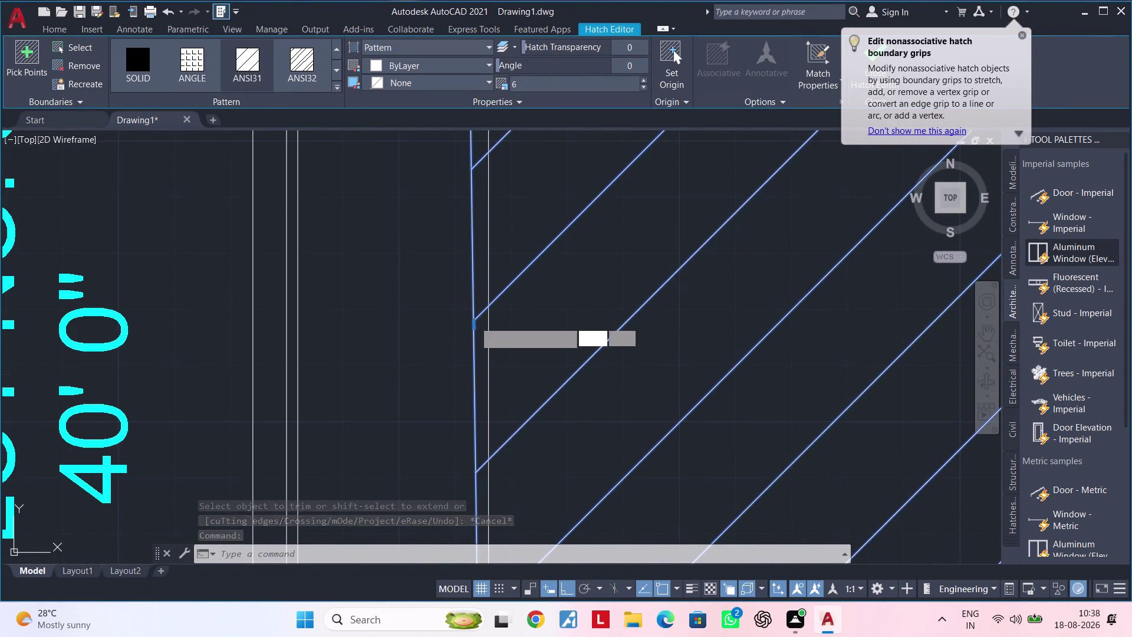
click(488, 319)
scroll(down, 3)
middle_drag(571, 349, 540, 265)
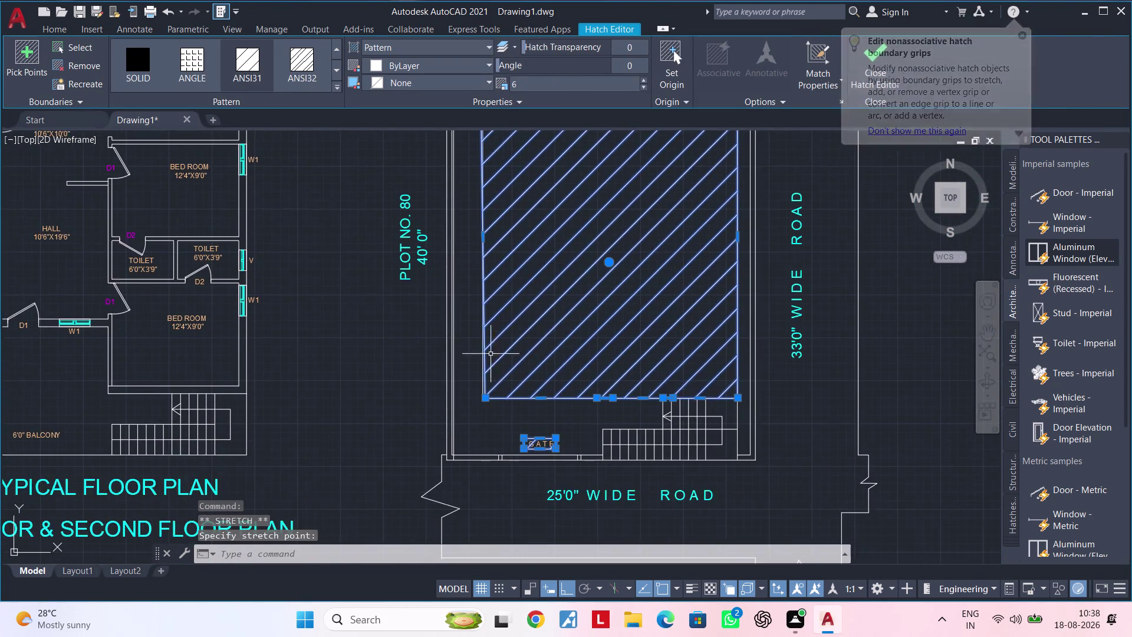
scroll(up, 3)
scroll(up, 3)
click(539, 364)
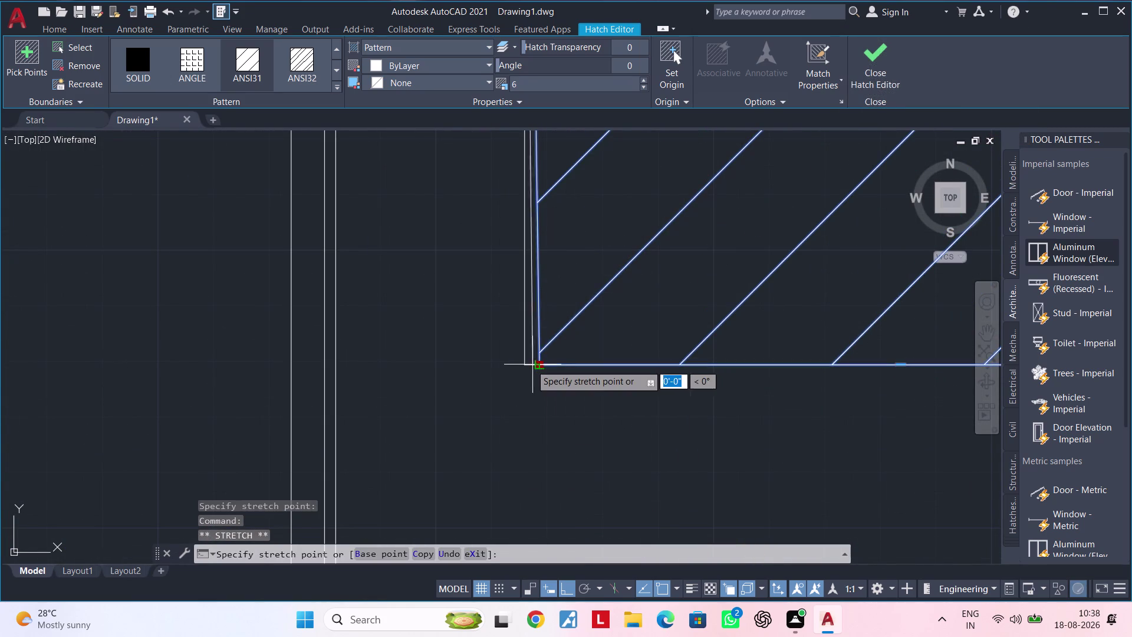
click(526, 365)
Cancel the corner stretch, center the GATE label, and select its small hatch.
scroll(down, 3)
middle_drag(683, 393, 407, 350)
scroll(up, 3)
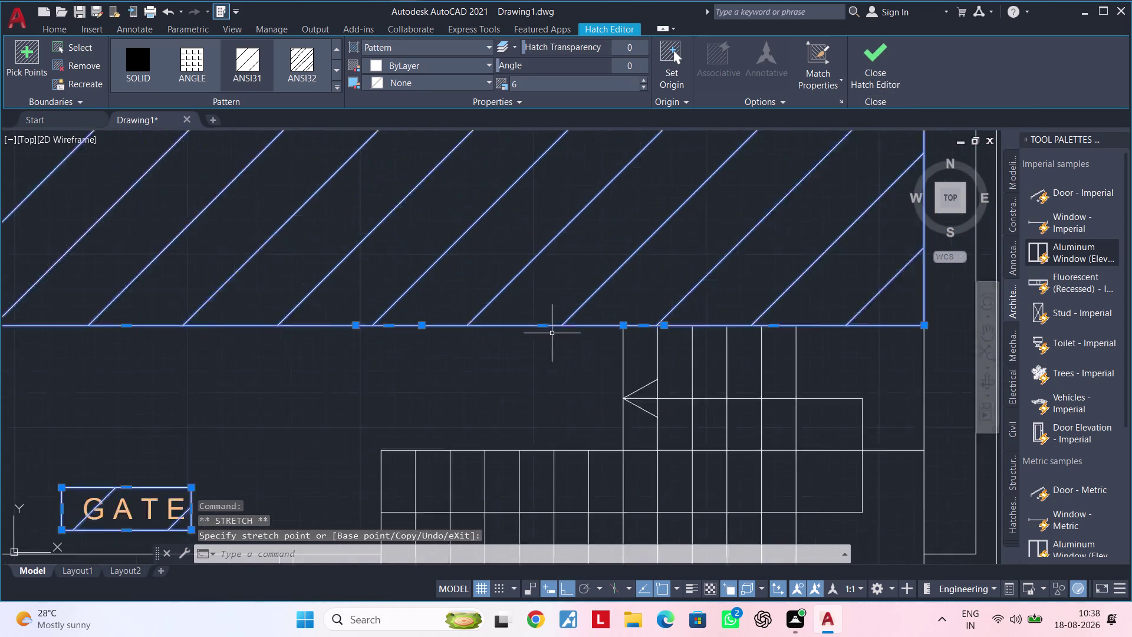
scroll(up, 3)
scroll(down, 3)
middle_drag(450, 371, 533, 353)
key(Escape)
key(Escape)
middle_drag(443, 393, 510, 367)
scroll(up, 3)
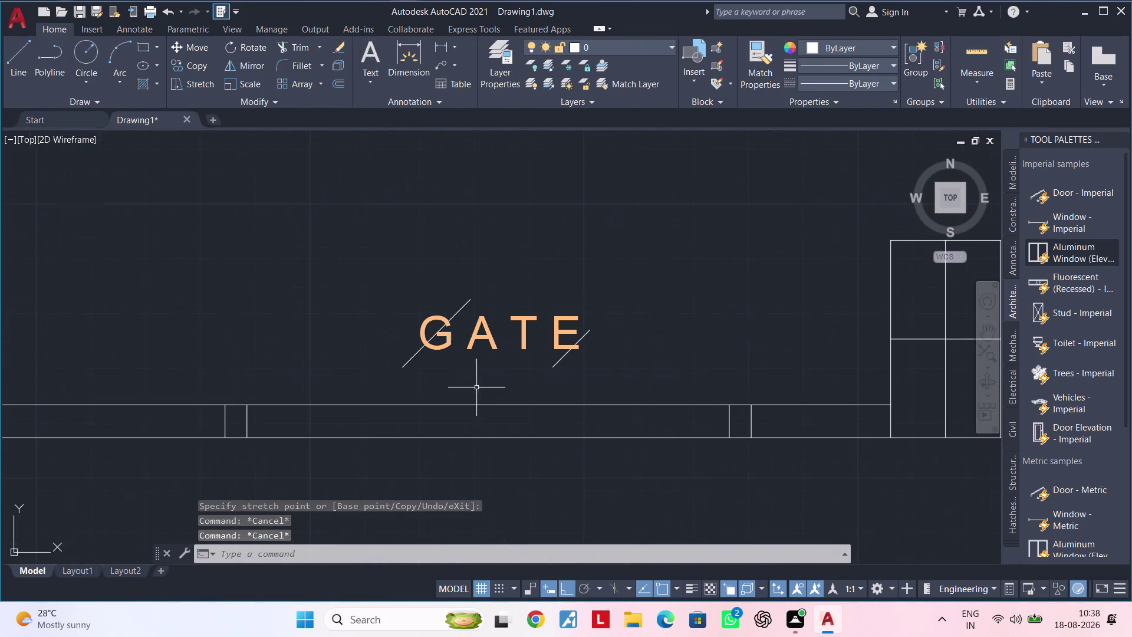
click(416, 352)
right_click(416, 352)
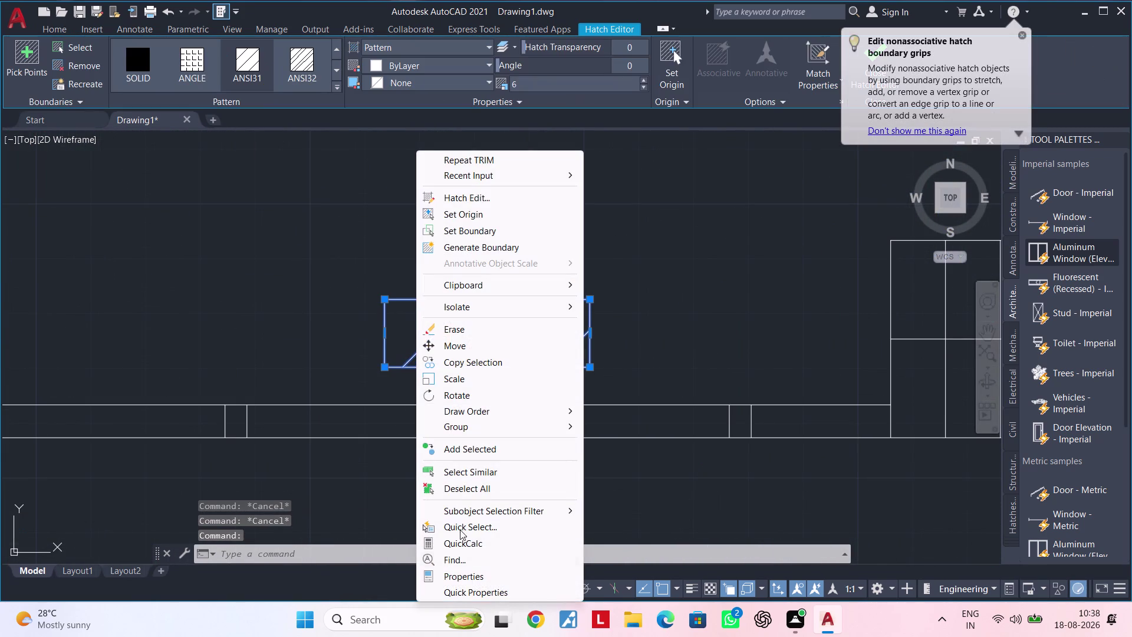
click(668, 338)
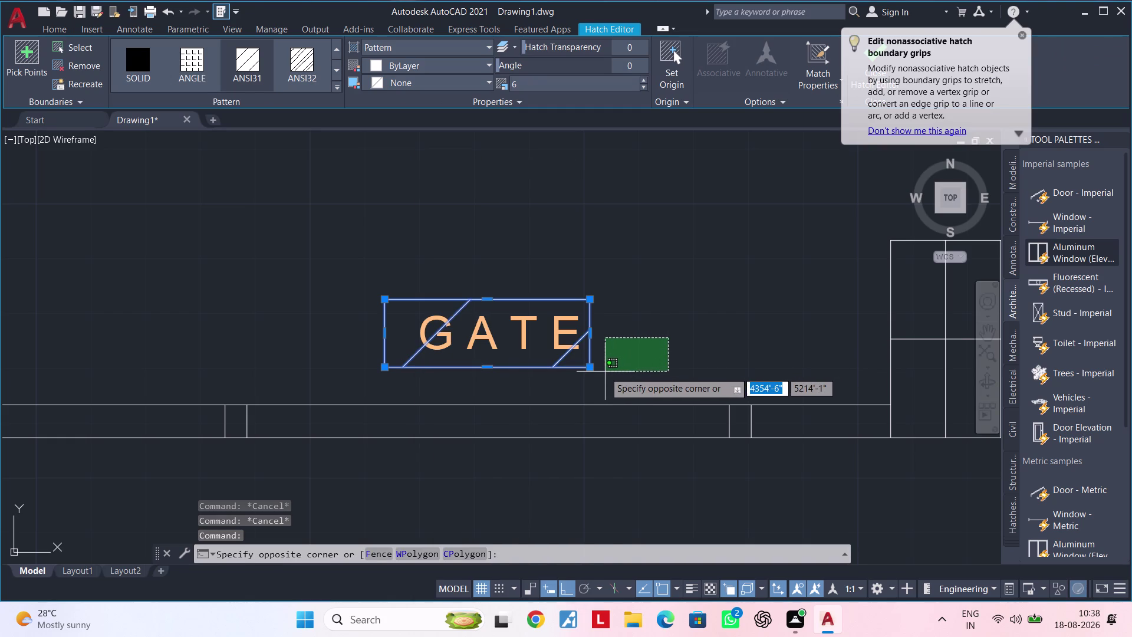
click(591, 375)
Drag the GATE hatch's corner grips onto each other until it collapses flat.
click(590, 369)
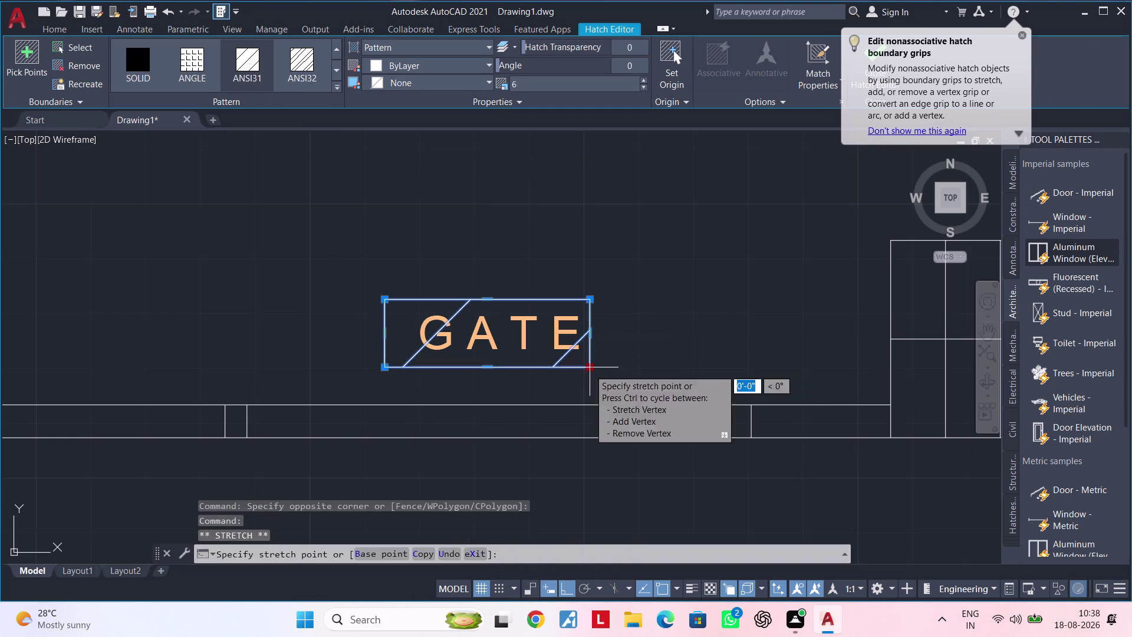
click(309, 345)
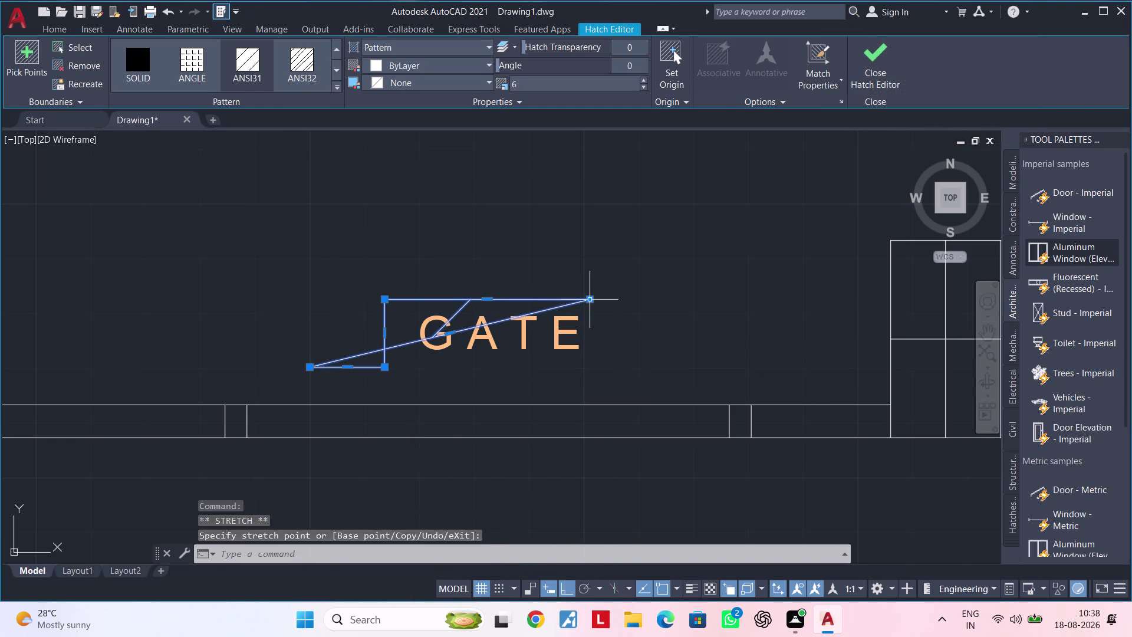
click(593, 299)
click(290, 316)
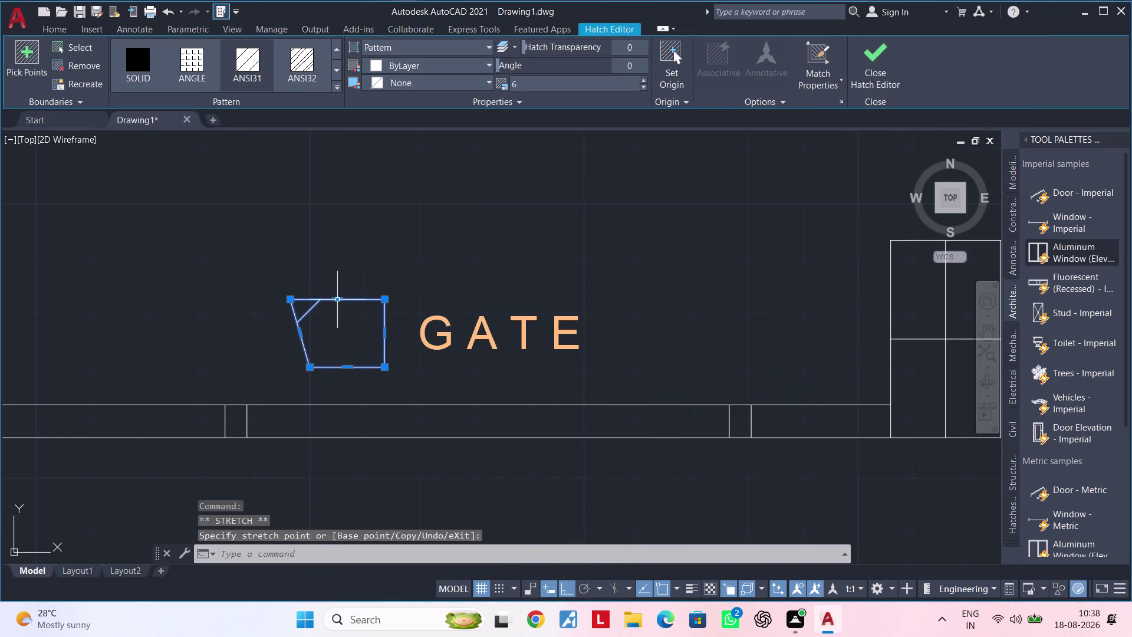
click(337, 298)
click(344, 366)
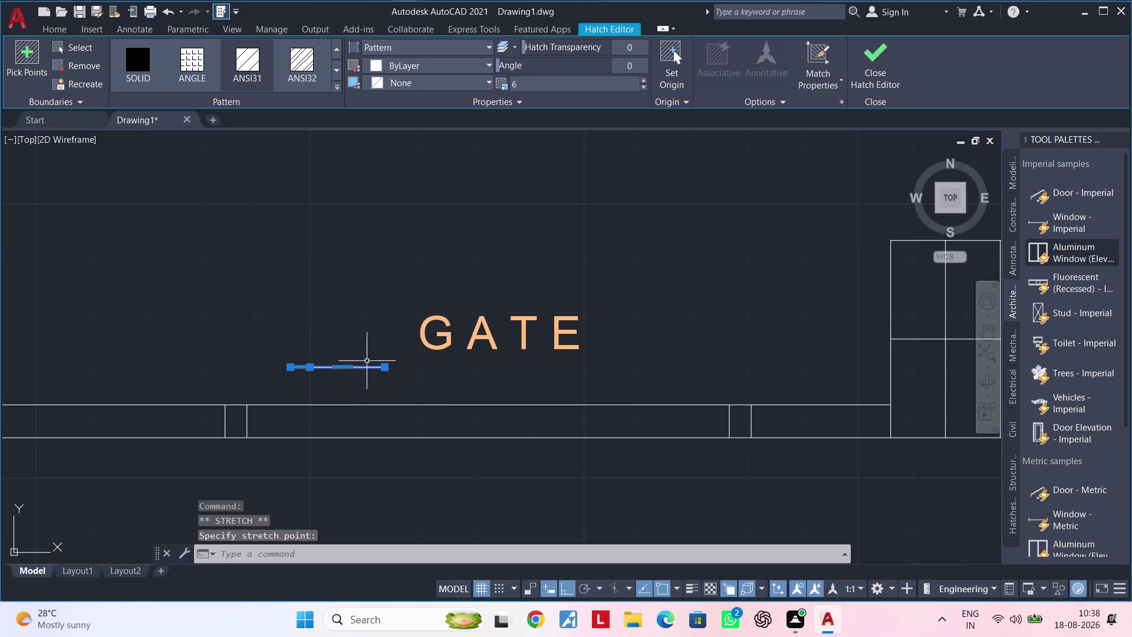
Select the collapsed hatch piece over GATE and remove it.
middle_drag(337, 371, 412, 349)
double_click(480, 334)
click(340, 366)
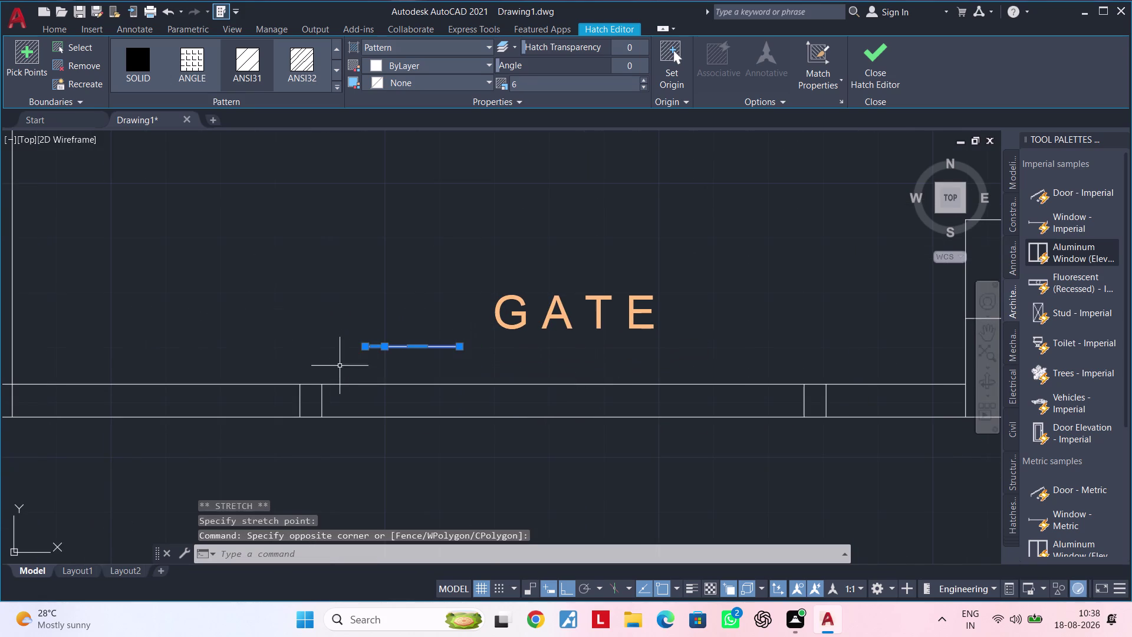
right_click(354, 322)
scroll(down, 3)
key(Escape)
key(Escape)
scroll(down, 3)
scroll(down, 3)
scroll(up, 3)
click(417, 319)
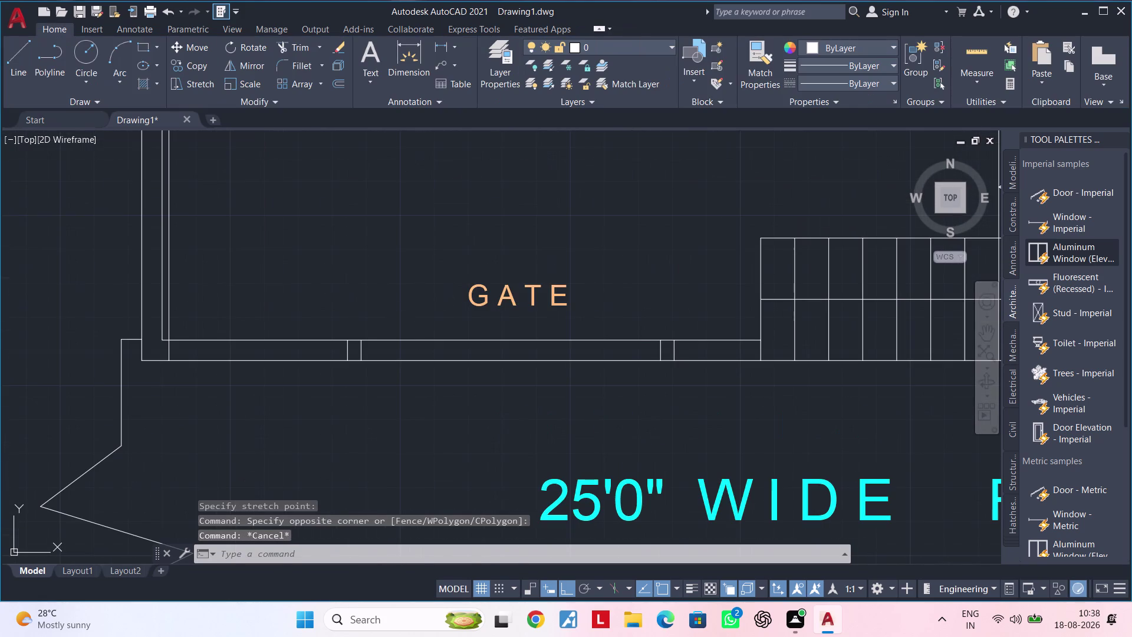
Clear the selection and pan to the GATE and road area of the site plan.
key(Escape)
click(376, 278)
scroll(down, 3)
key(Escape)
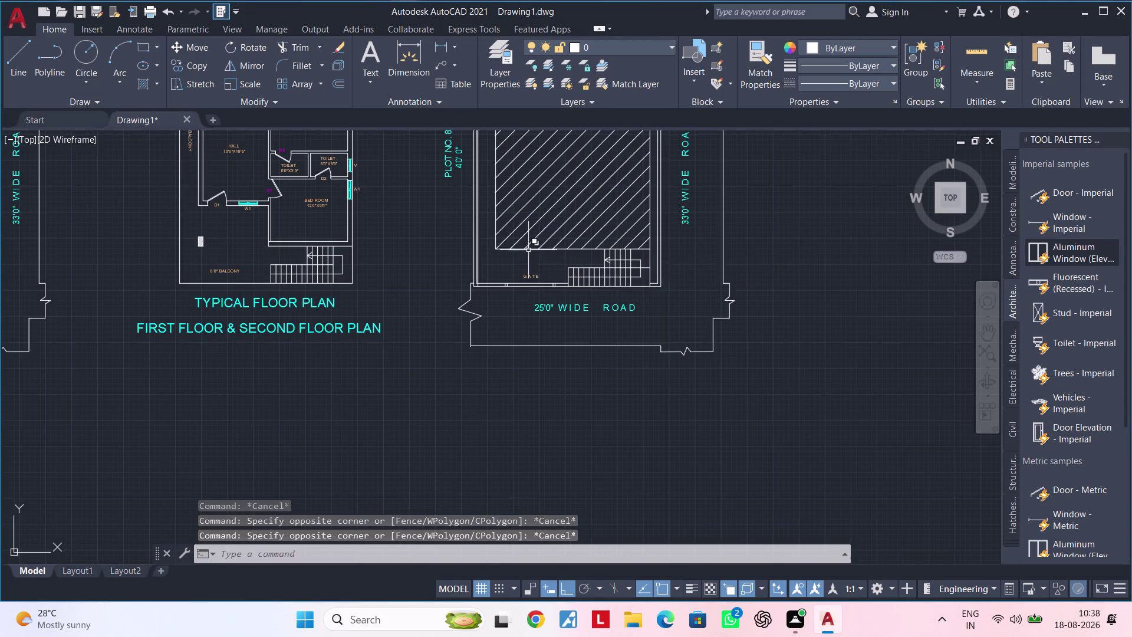
scroll(down, 3)
middle_drag(550, 261, 502, 354)
scroll(up, 3)
scroll(down, 3)
middle_drag(524, 351, 525, 411)
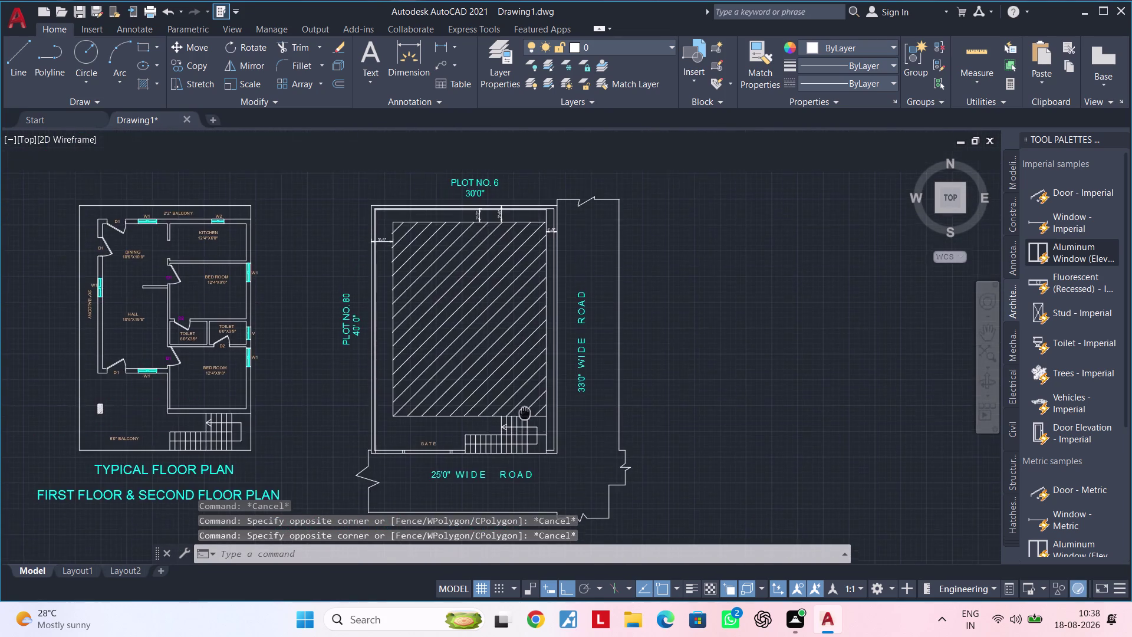
middle_drag(525, 411, 525, 411)
scroll(up, 3)
middle_drag(516, 310, 600, 314)
scroll(down, 3)
middle_drag(486, 323, 415, 261)
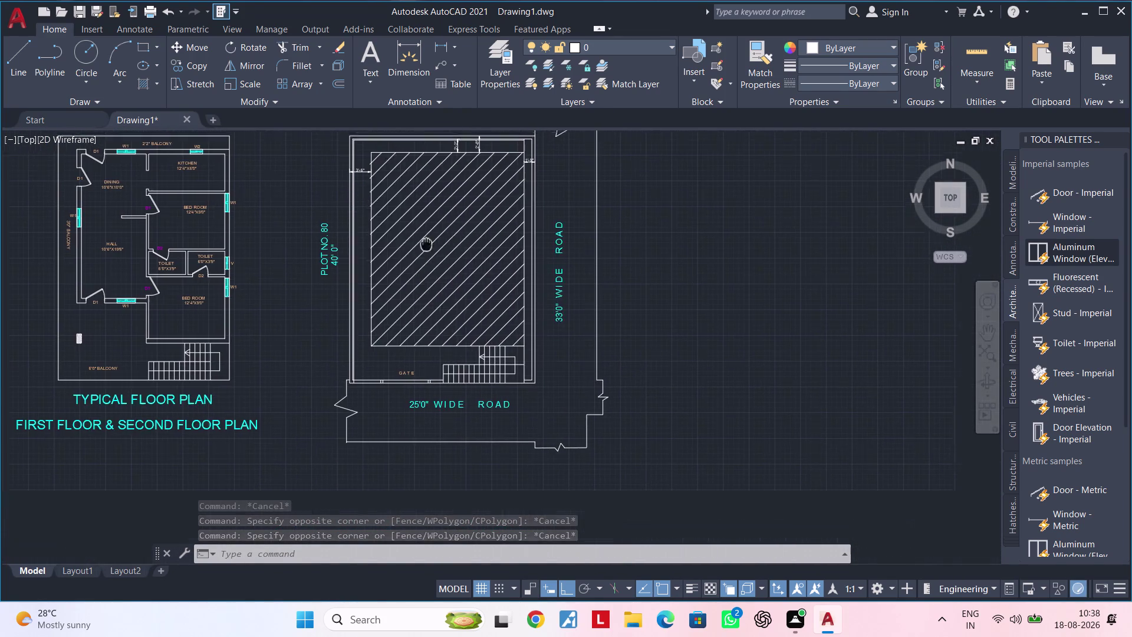
middle_drag(414, 260, 426, 244)
scroll(up, 3)
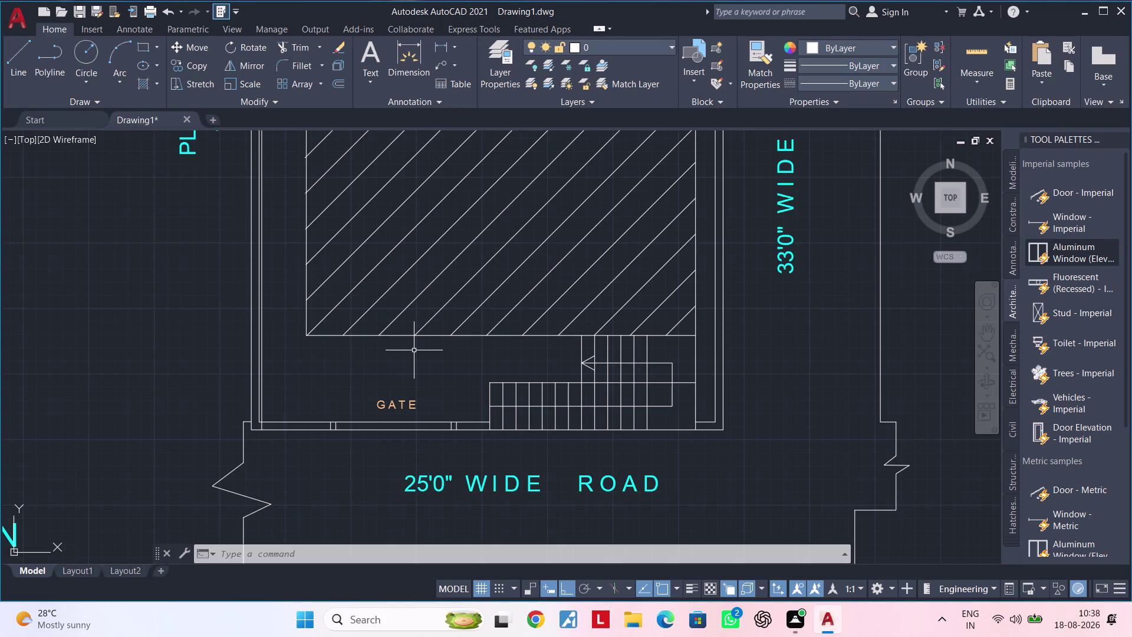
key(Escape)
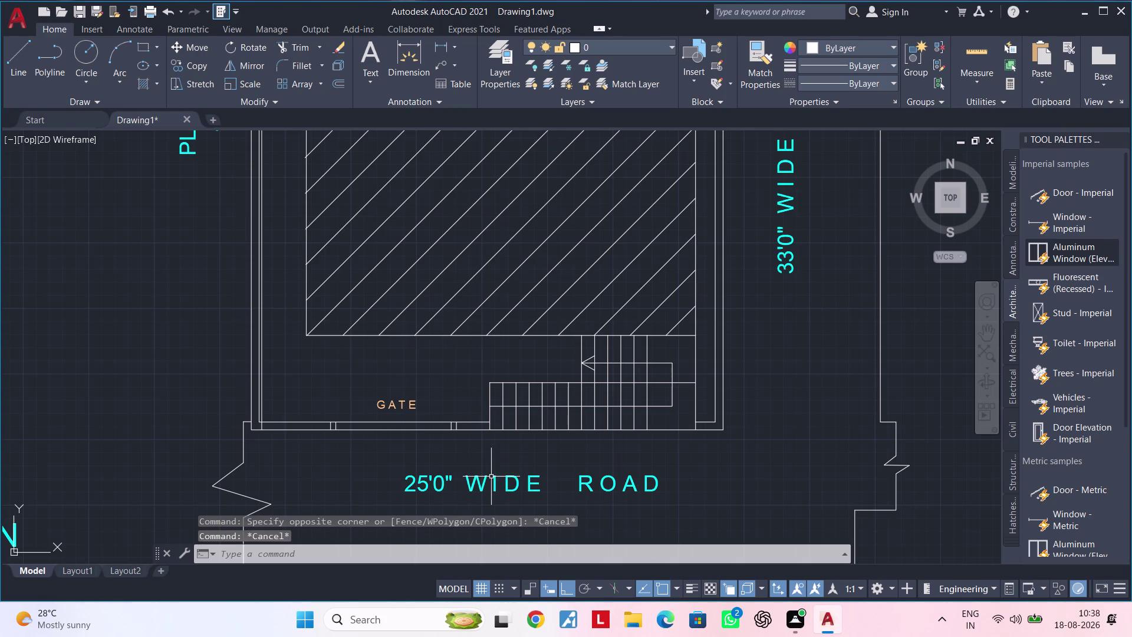
Copy the 25'0" WIDE ROAD label into the top of the hatched area.
click(486, 481)
text(C)
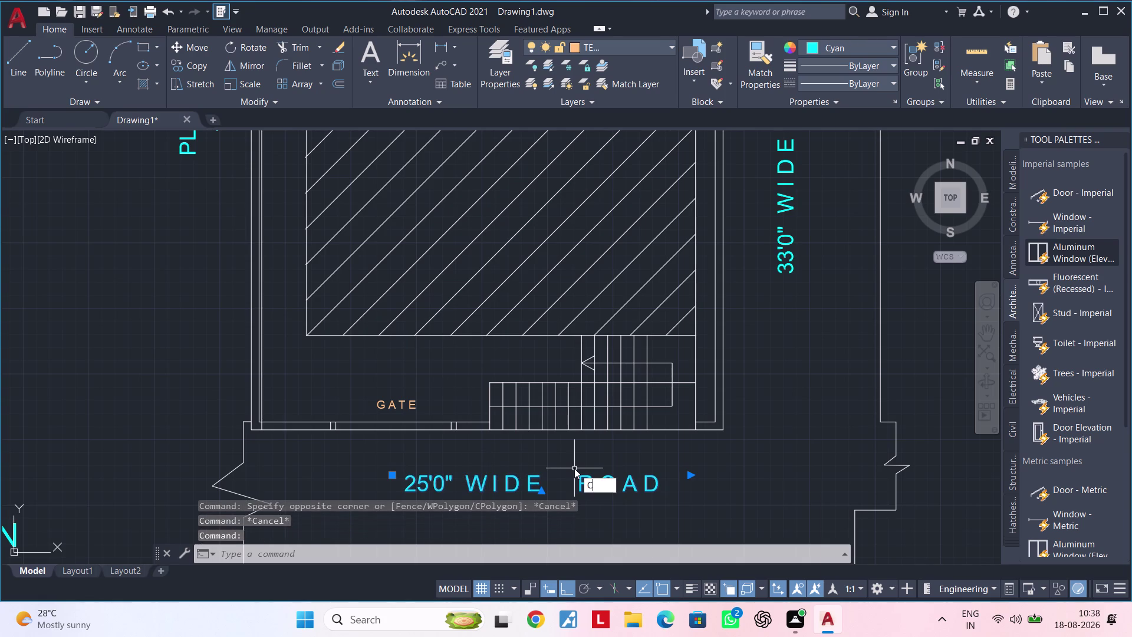
text(O)
key(space)
click(502, 477)
middle_drag(484, 176, 484, 268)
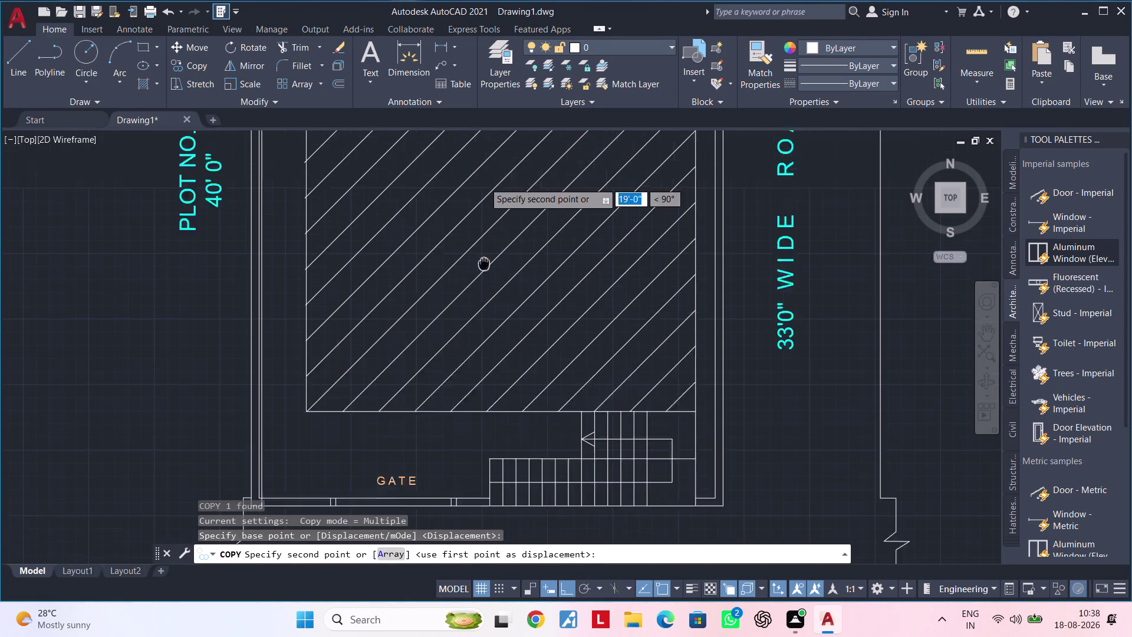
middle_drag(485, 268, 496, 376)
scroll(down, 3)
click(472, 232)
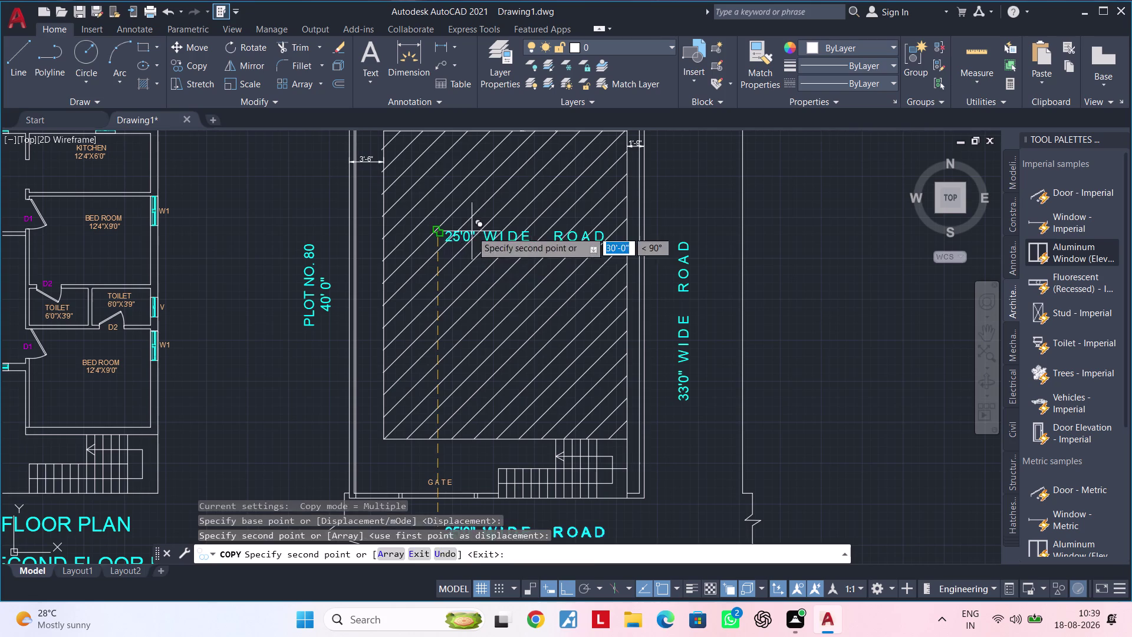
key(Escape)
key(Escape)
Open the copied label in the hatched area for editing and erase its old text.
double_click(603, 234)
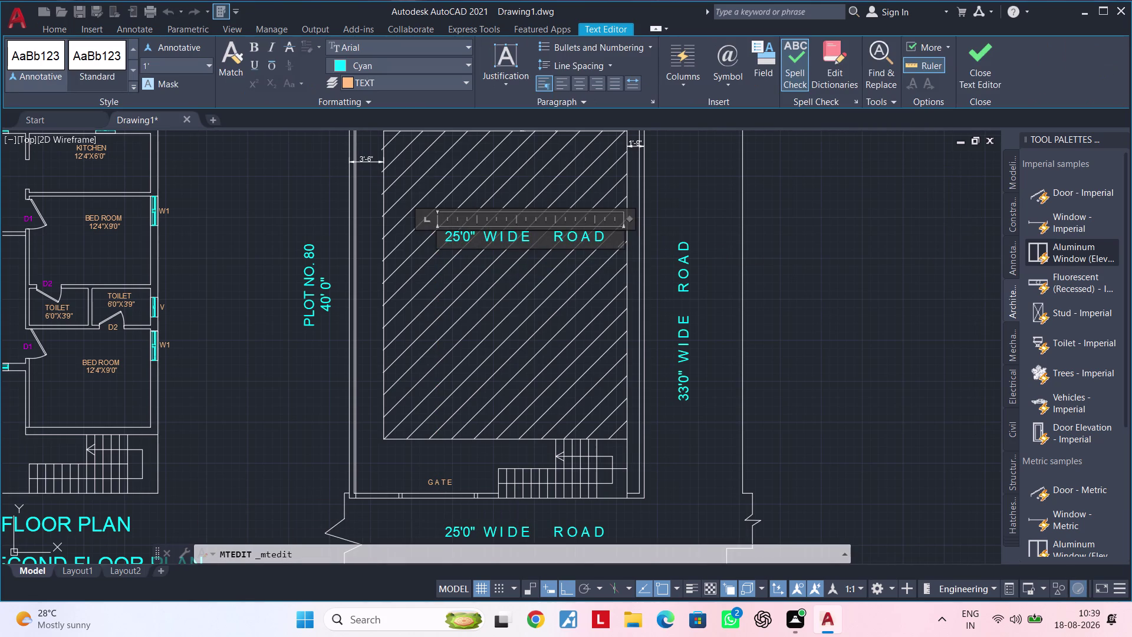
key(BackSpace)
key(BackSpace)
key(BackSpace)
key(BackSpace)
key(BackSpace)
key(BackSpace)
key(BackSpace)
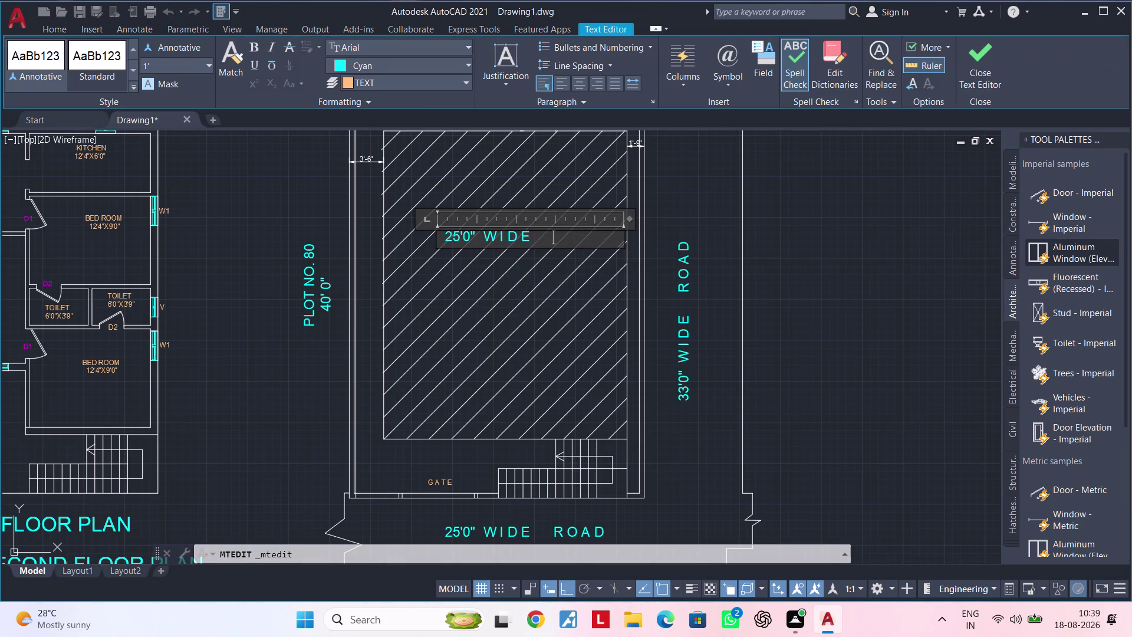
key(BackSpace)
key(BackSpace)
key(BackSpace)
key(BackSpace)
key(BackSpace)
key(BackSpace)
key(BackSpace)
key(BackSpace)
key(BackSpace)
key(BackSpace)
key(BackSpace)
key(BackSpace)
key(BackSpace)
key(BackSpace)
key(BackSpace)
key(BackSpace)
key(BackSpace)
key(BackSpace)
key(BackSpace)
key(BackSpace)
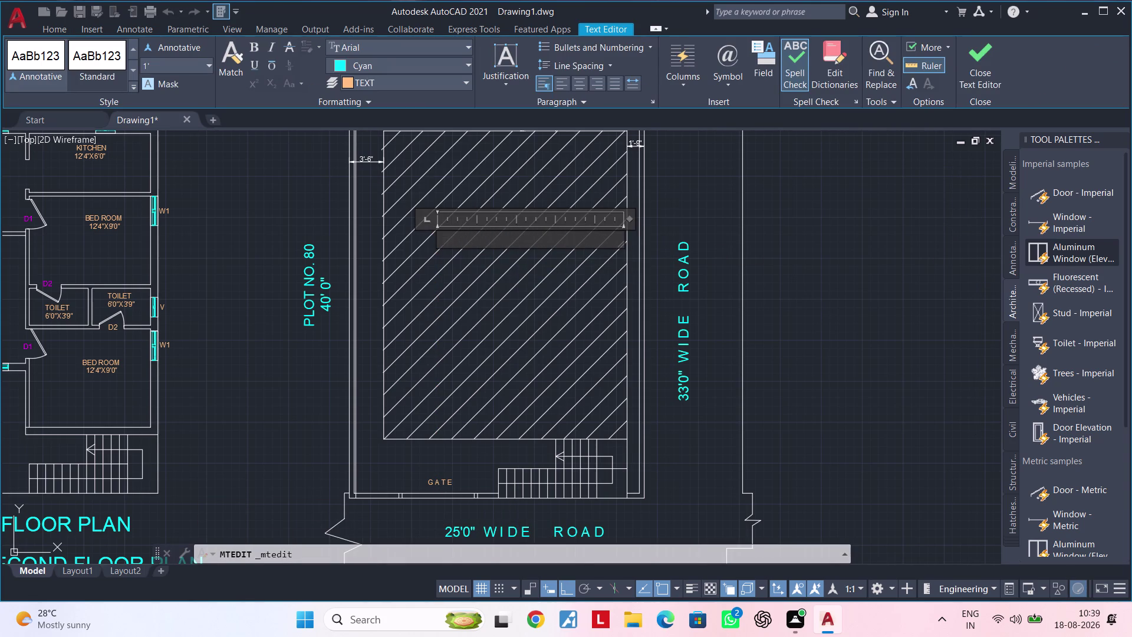
Enter 'PRO- FF, SF' and an indented 'EXI - GF' on two lines, then close the editor.
key(space)
key(space)
key(space)
text(P)
text(RO)
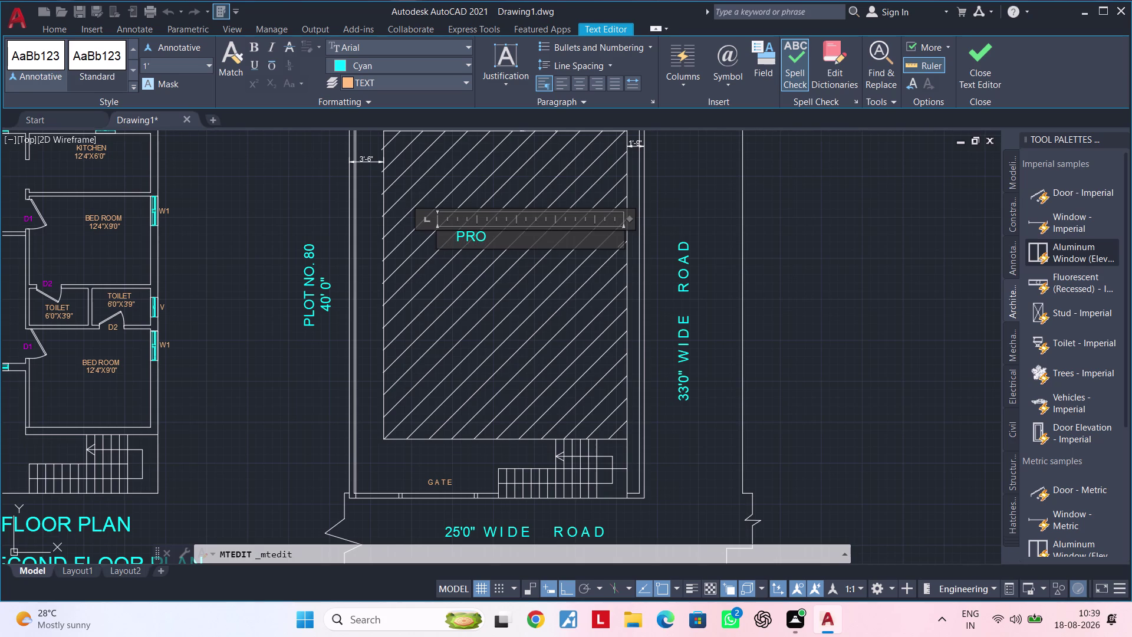
key(minus)
key(space)
text(FF)
text(,)
key(space)
text(SF)
key(Return)
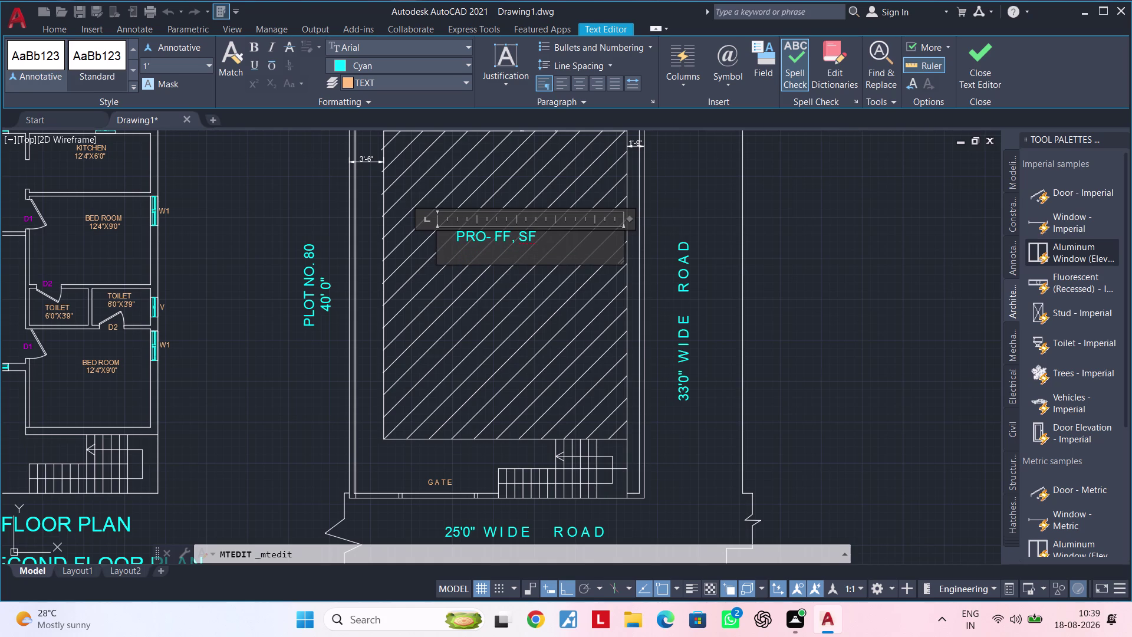
key(space)
key(space)
key(space)
key(space)
key(space)
key(space)
key(space)
text(E)
text(X)
key(i)
key(space)
text(-)
key(space)
key(g)
key(f)
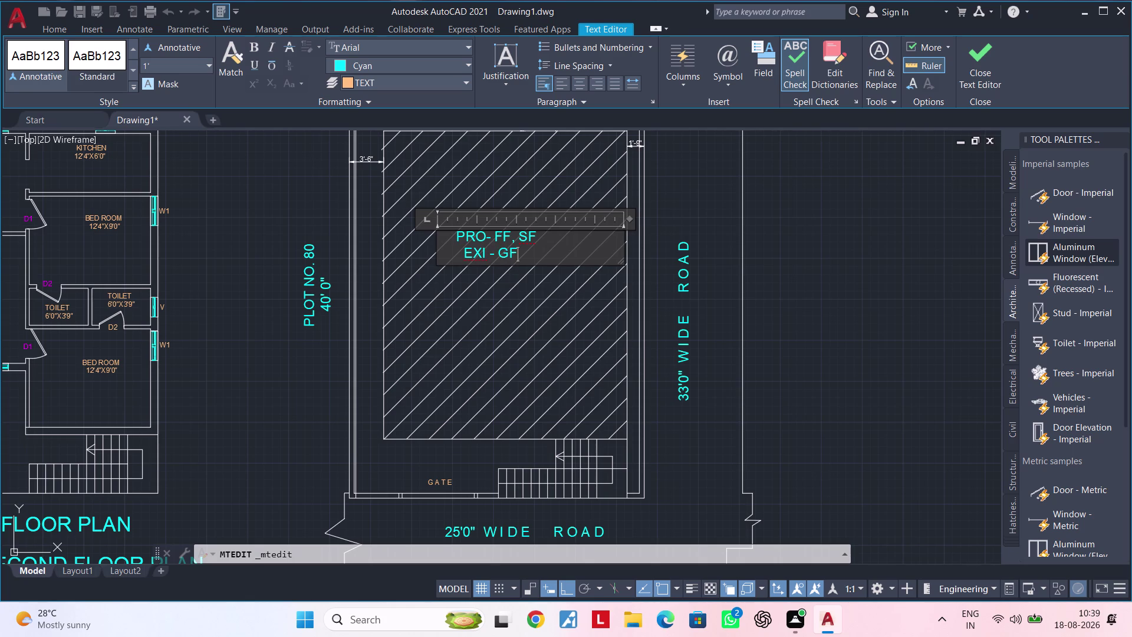
click(510, 289)
scroll(up, 3)
scroll(down, 3)
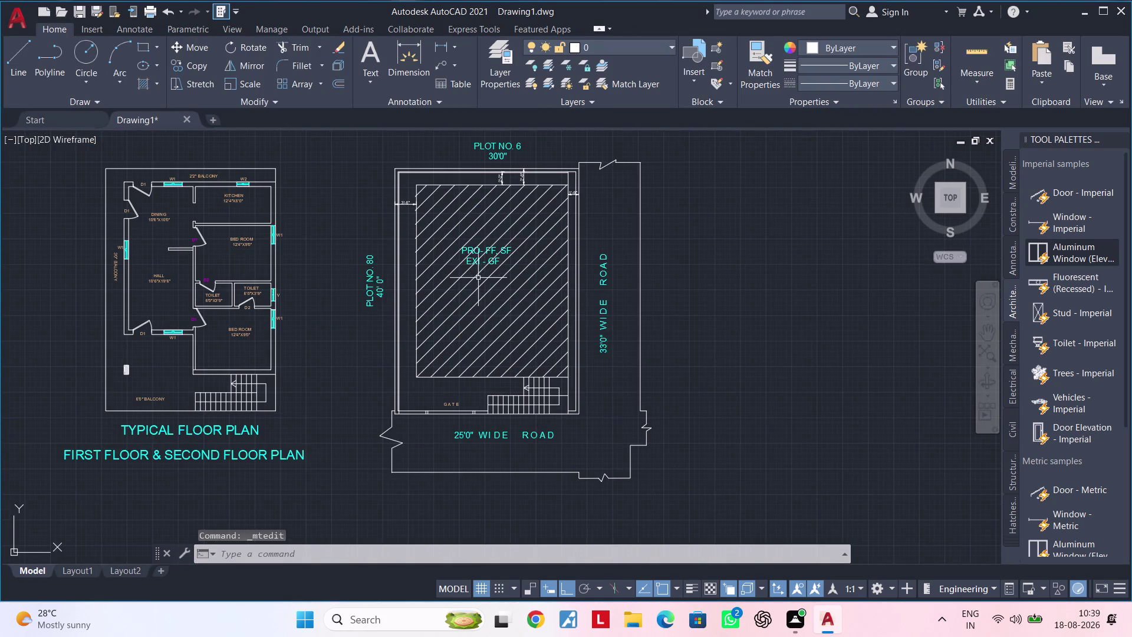
Select the 3'0" BALCONY label on the floor plan and copy it with CO from a base point.
middle_drag(482, 277, 527, 270)
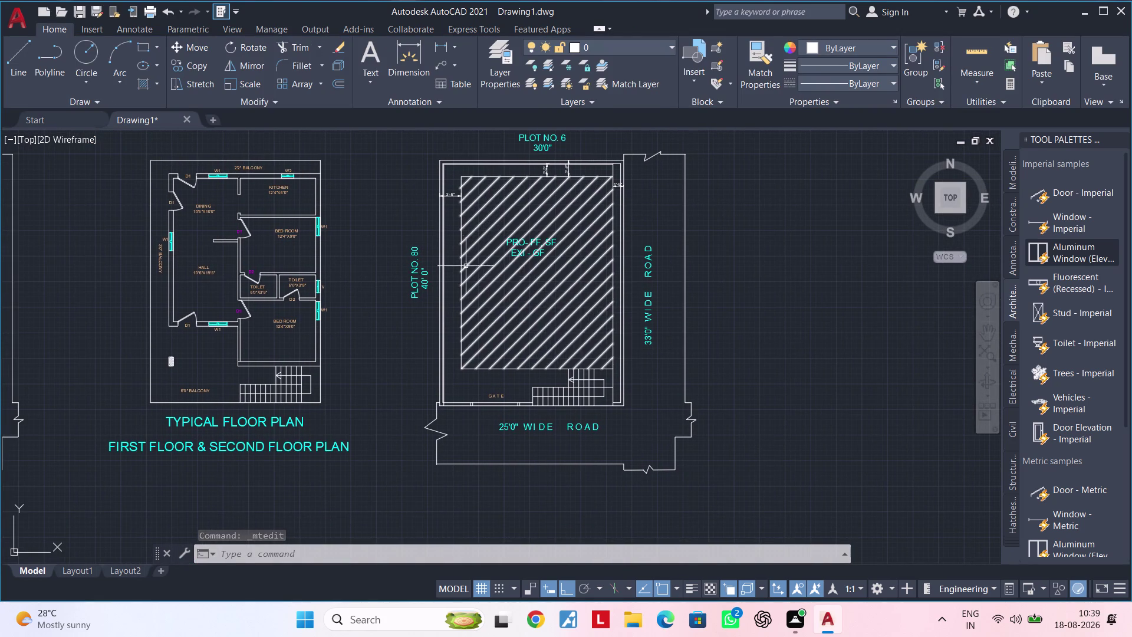
middle_drag(347, 264, 437, 262)
scroll(up, 3)
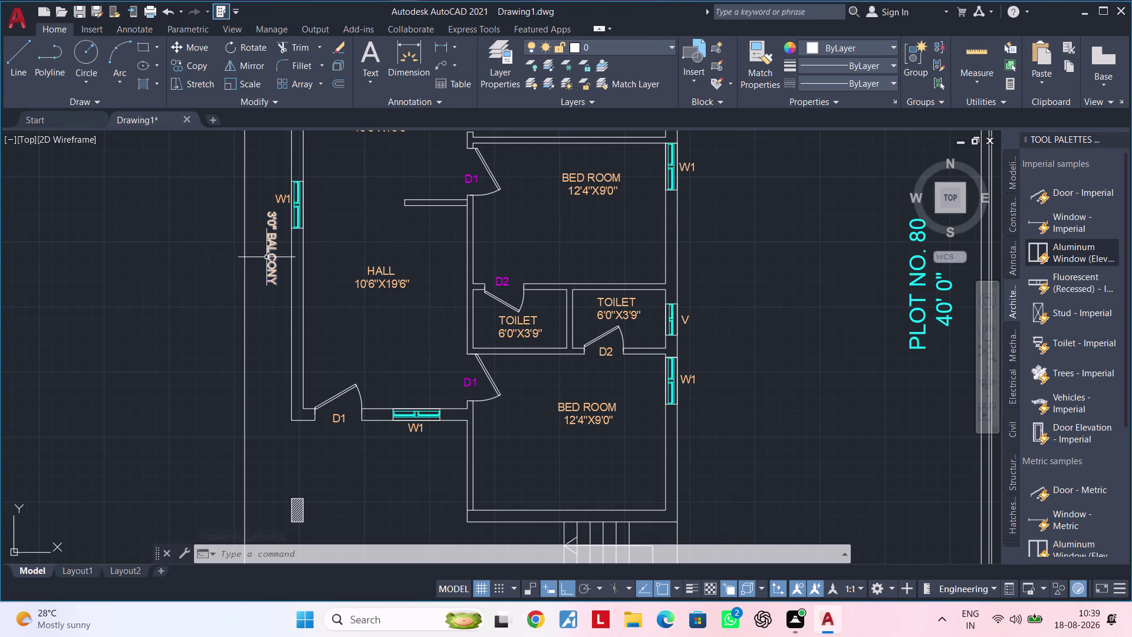
click(271, 250)
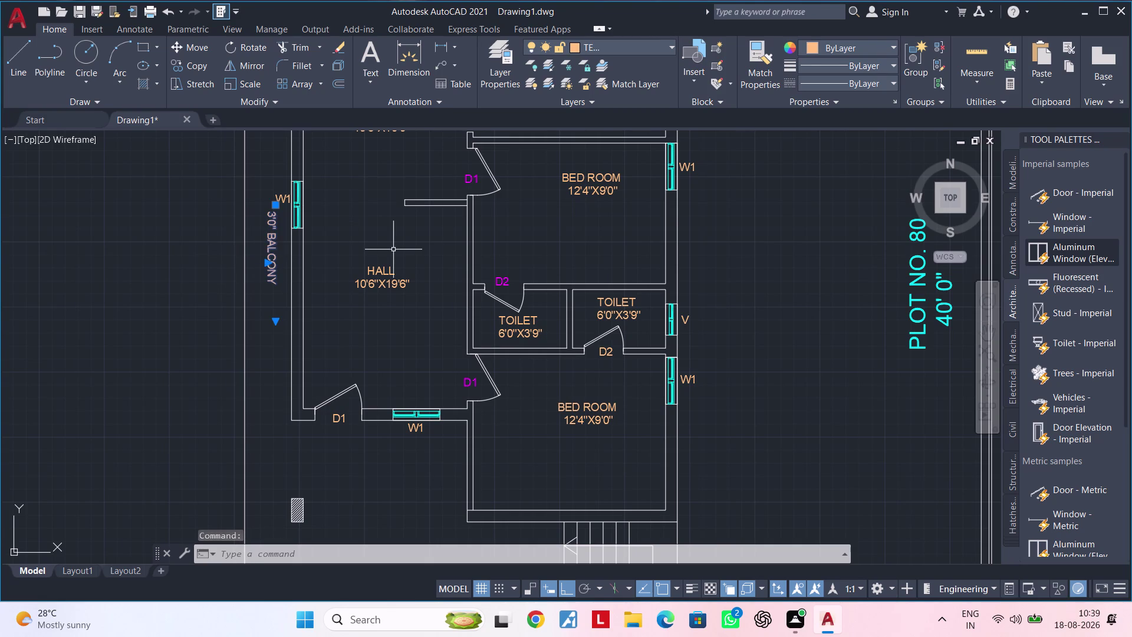
key(c)
key(o)
key(space)
click(276, 254)
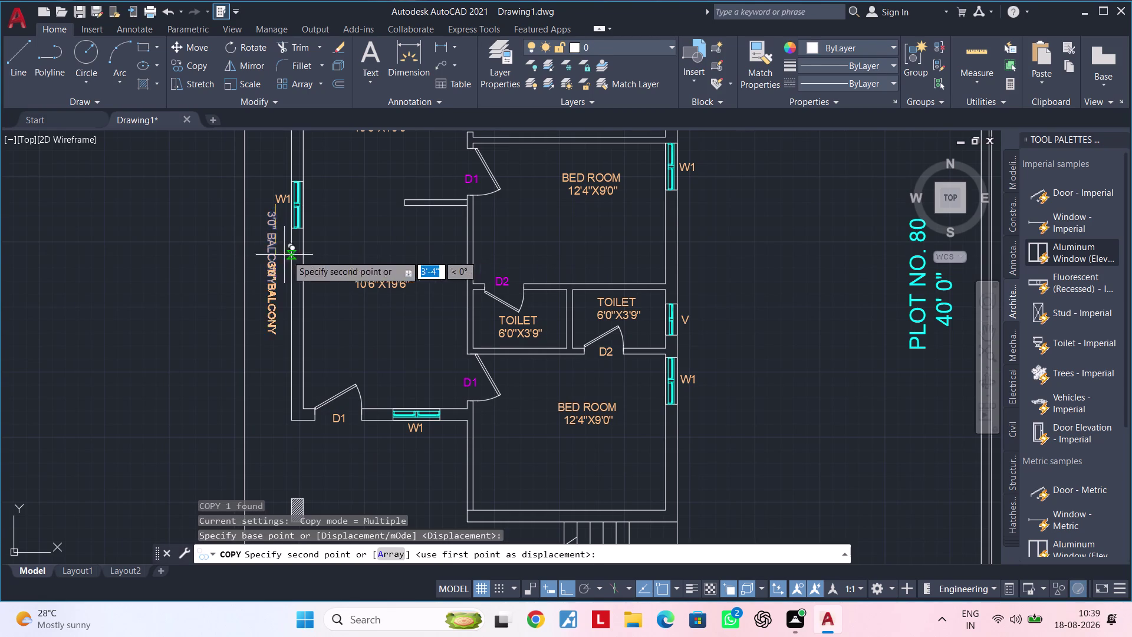
Place the BALCONY label copy beside the site plan's hatched area and end copying.
middle_drag(683, 250, 250, 257)
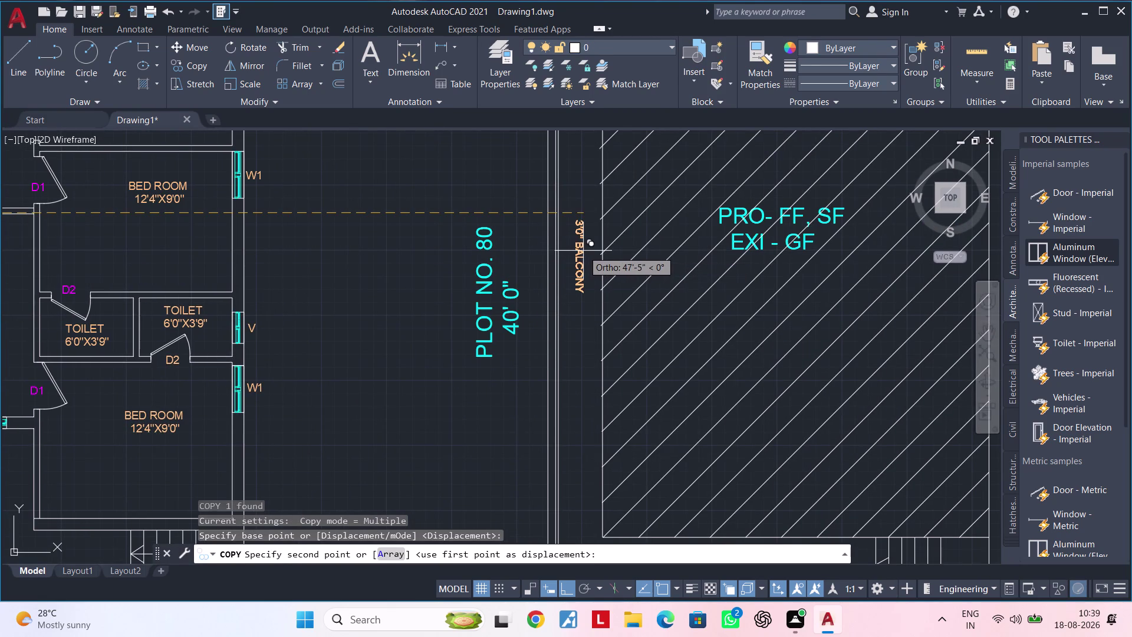
click(583, 250)
scroll(up, 3)
scroll(down, 3)
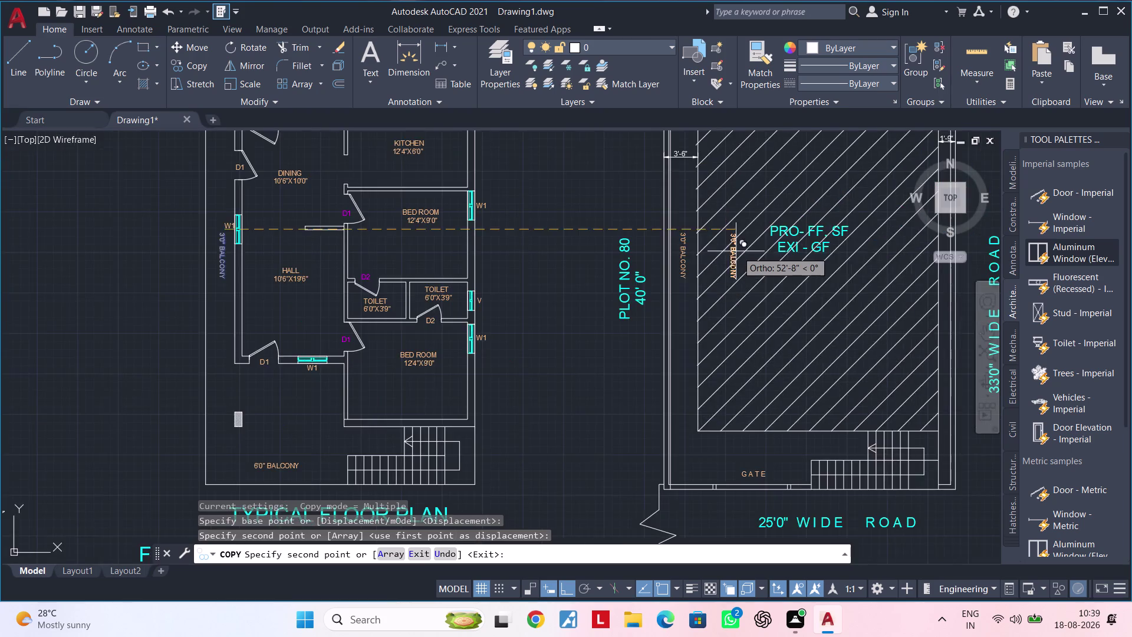
middle_drag(743, 251, 441, 255)
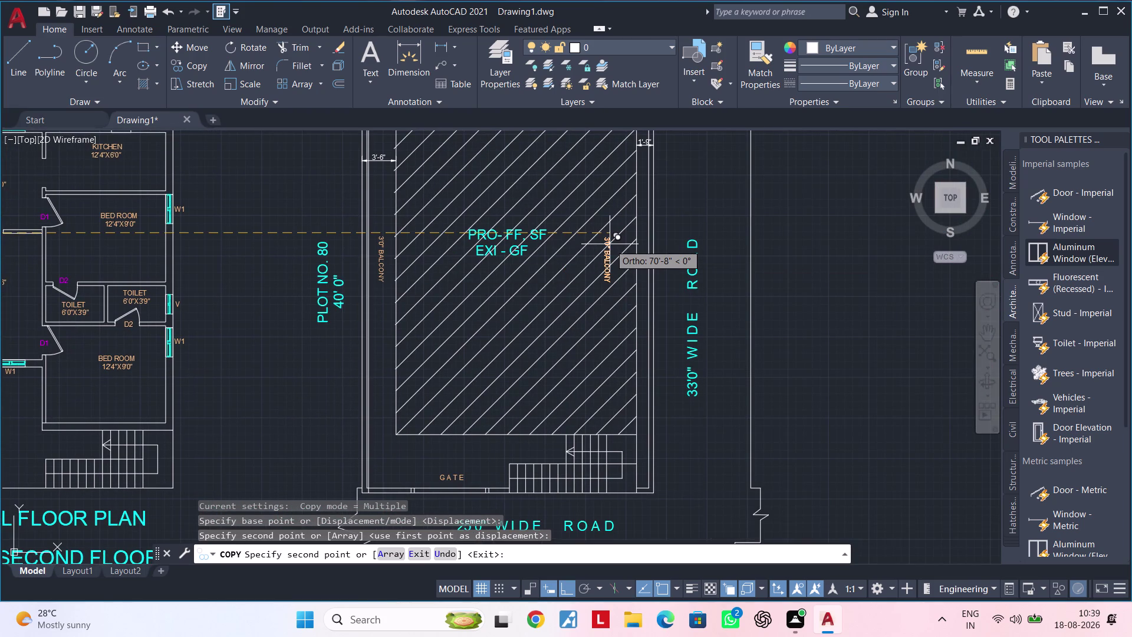
key(Escape)
middle_drag(574, 230, 716, 288)
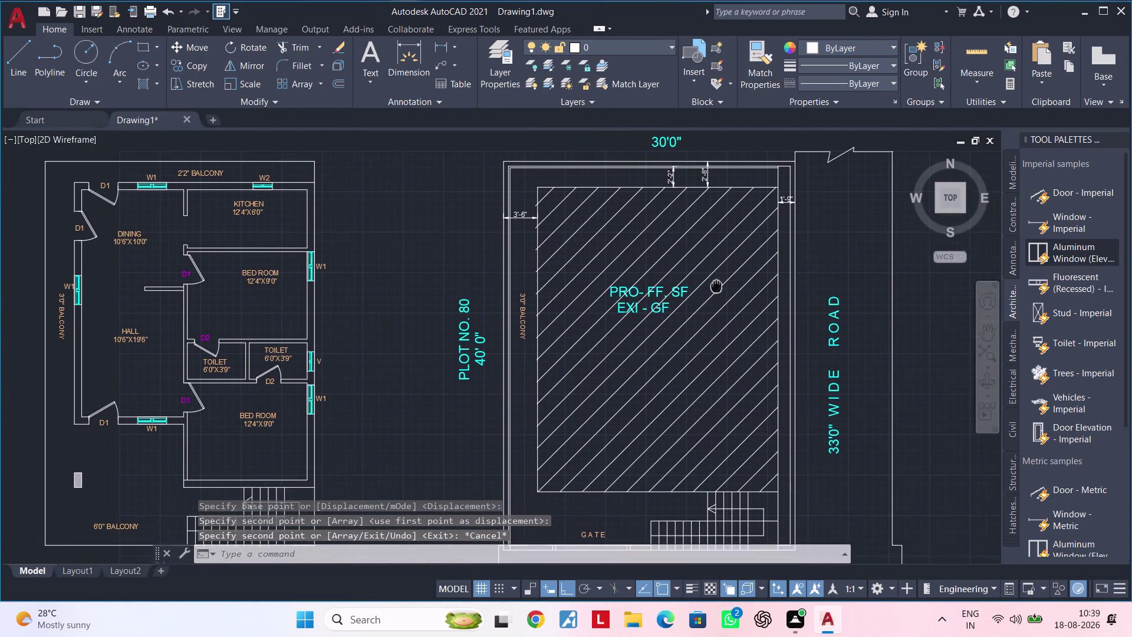
middle_drag(716, 288, 717, 283)
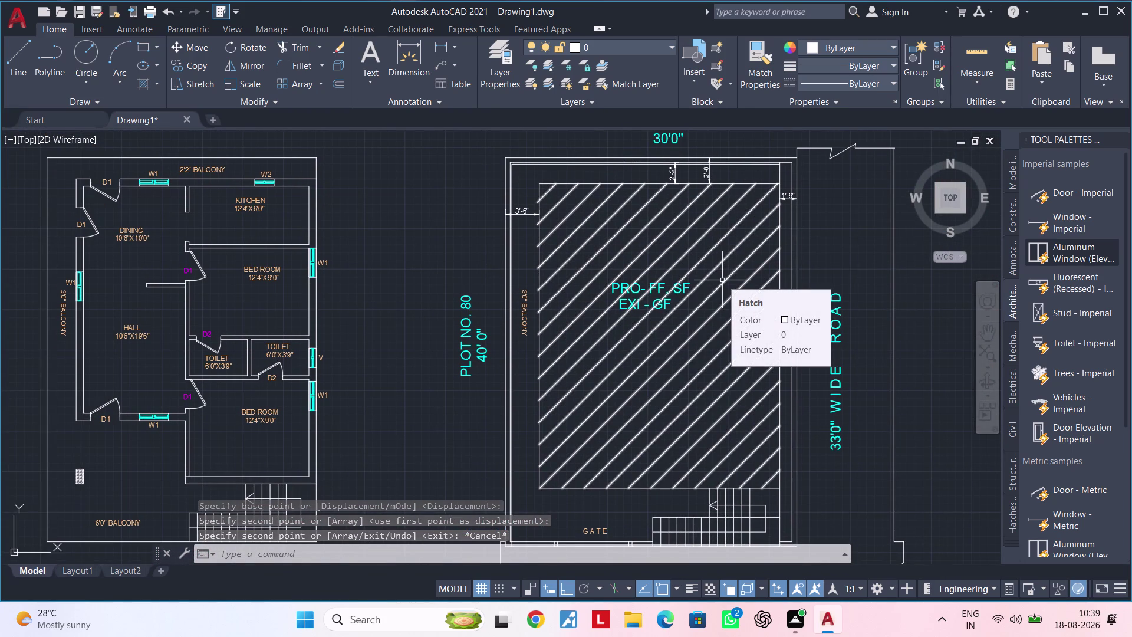
middle_drag(723, 280, 758, 198)
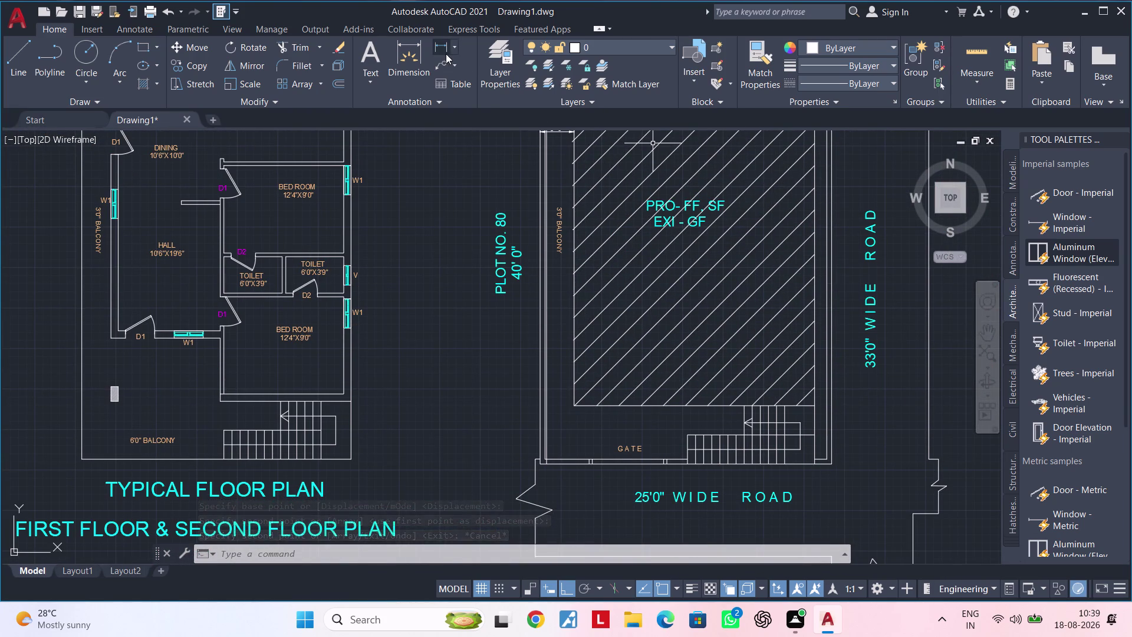
Begin a linear dimension from the hatch's lower-left corner to the front boundary, then cancel it.
click(446, 52)
middle_drag(629, 377, 628, 293)
scroll(up, 3)
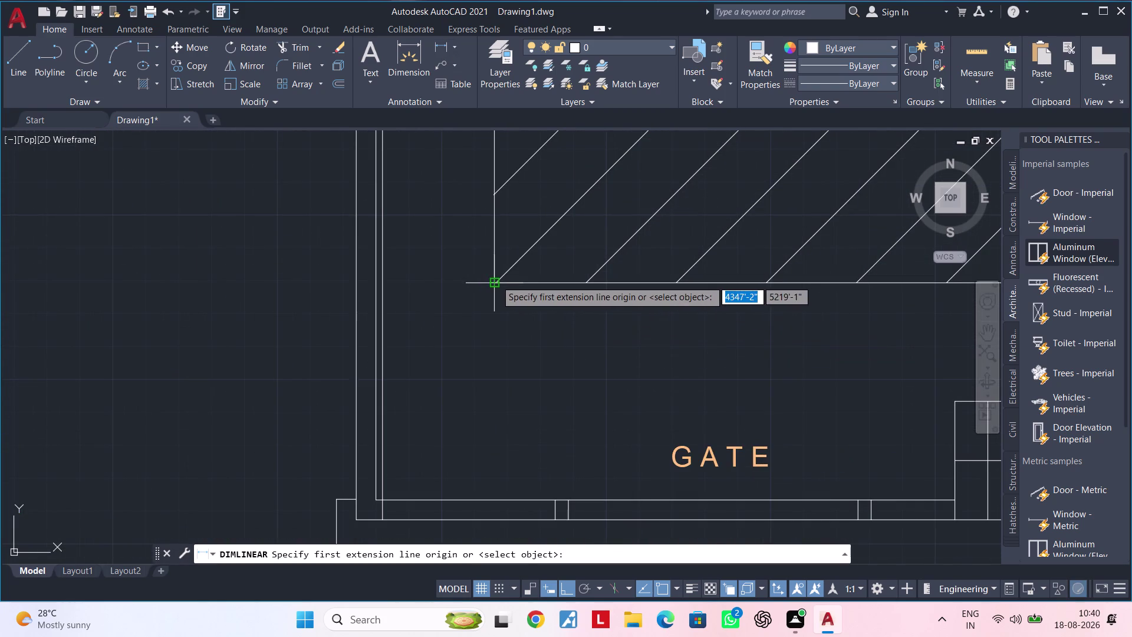
click(492, 281)
middle_drag(513, 401, 516, 374)
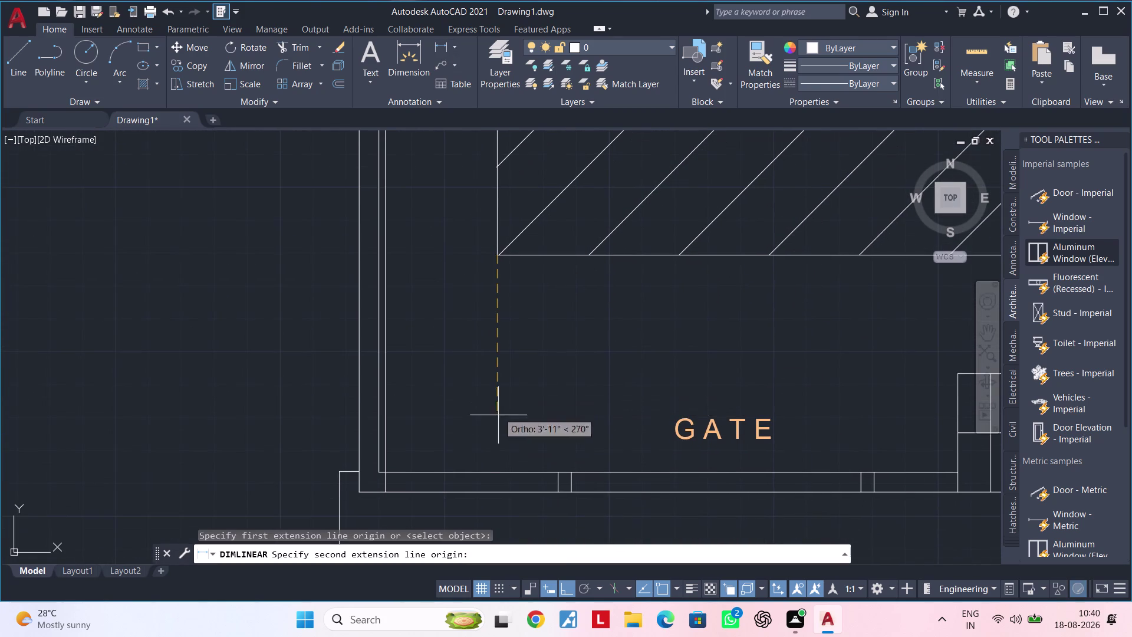
click(497, 472)
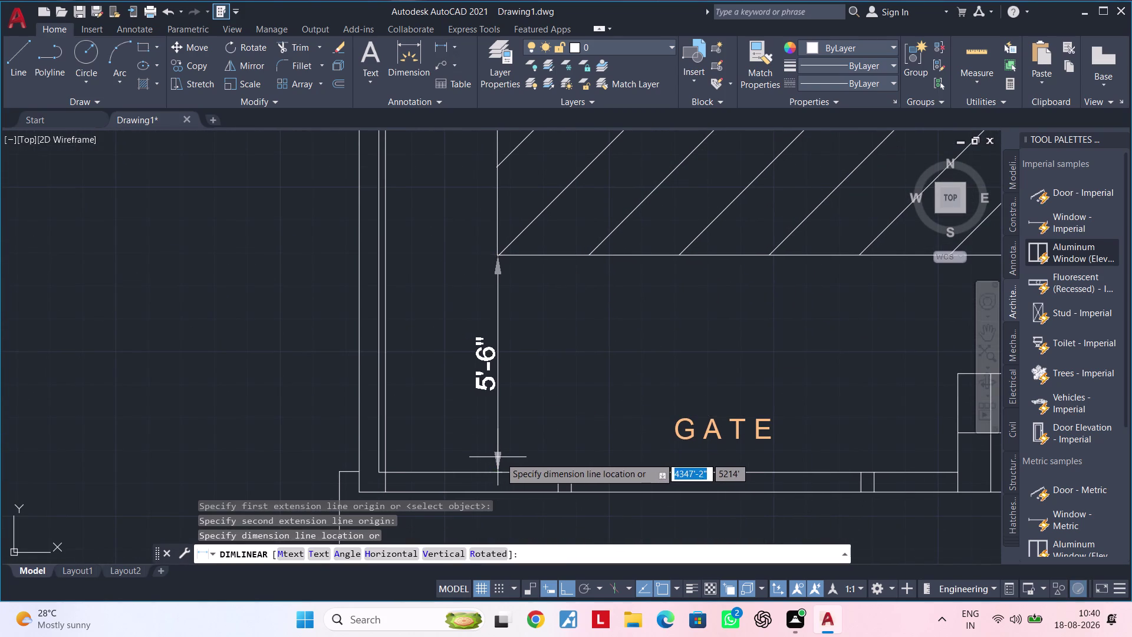
key(Escape)
key(space)
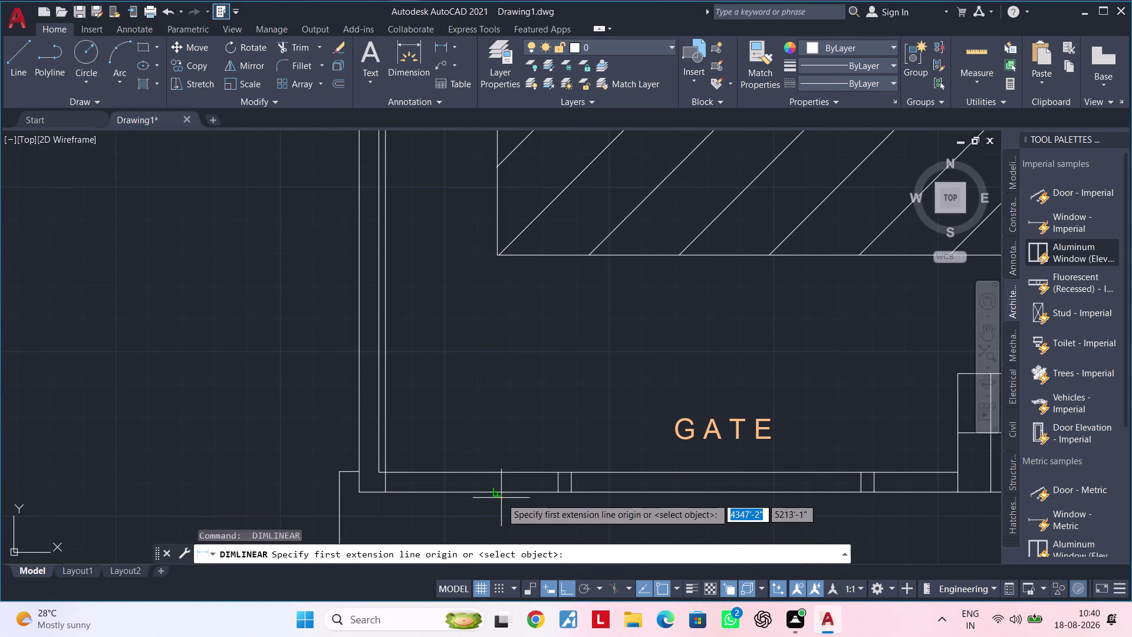
Redo the vertical 6' dimension from the hatch corner to the gate-side boundary.
click(498, 256)
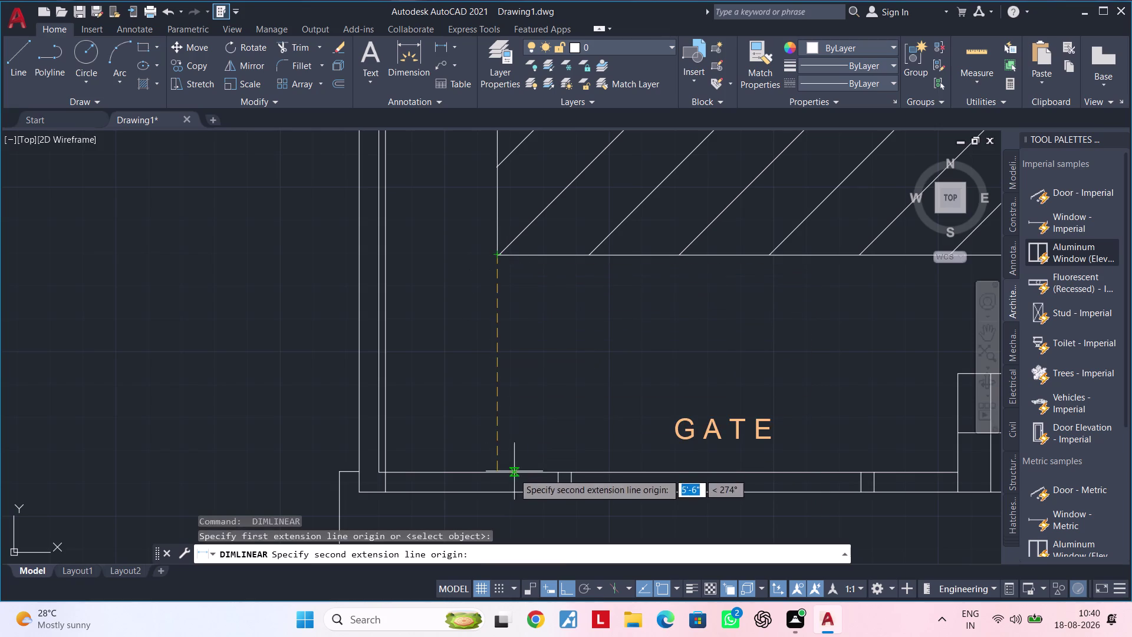
click(497, 489)
click(485, 478)
scroll(down, 3)
middle_drag(539, 432, 516, 388)
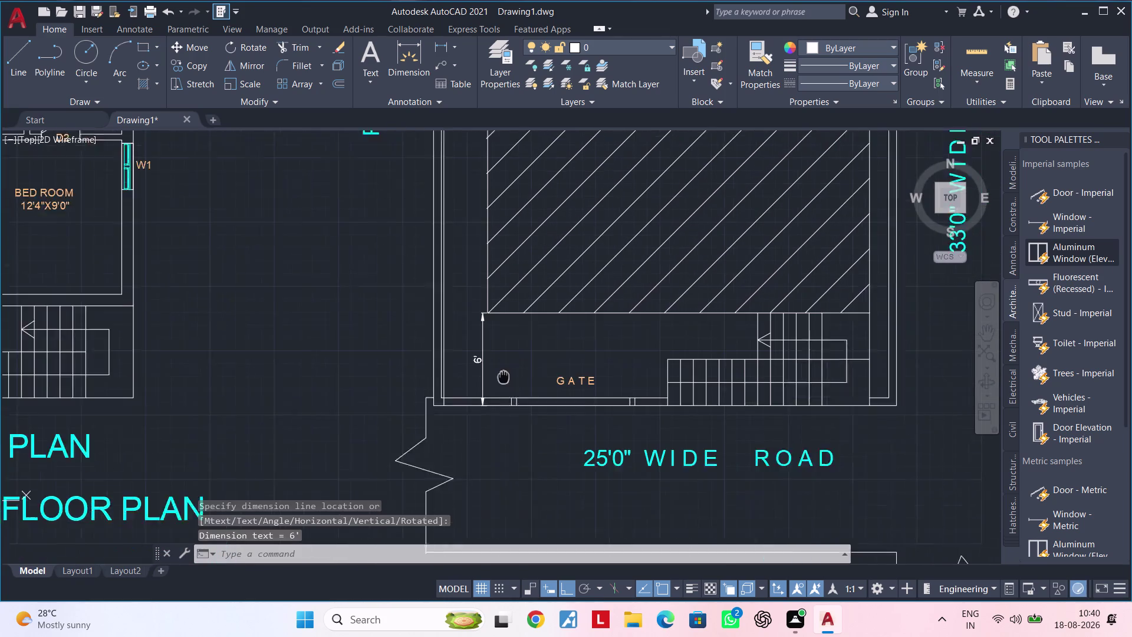
middle_drag(516, 388, 460, 361)
key(Escape)
key(Escape)
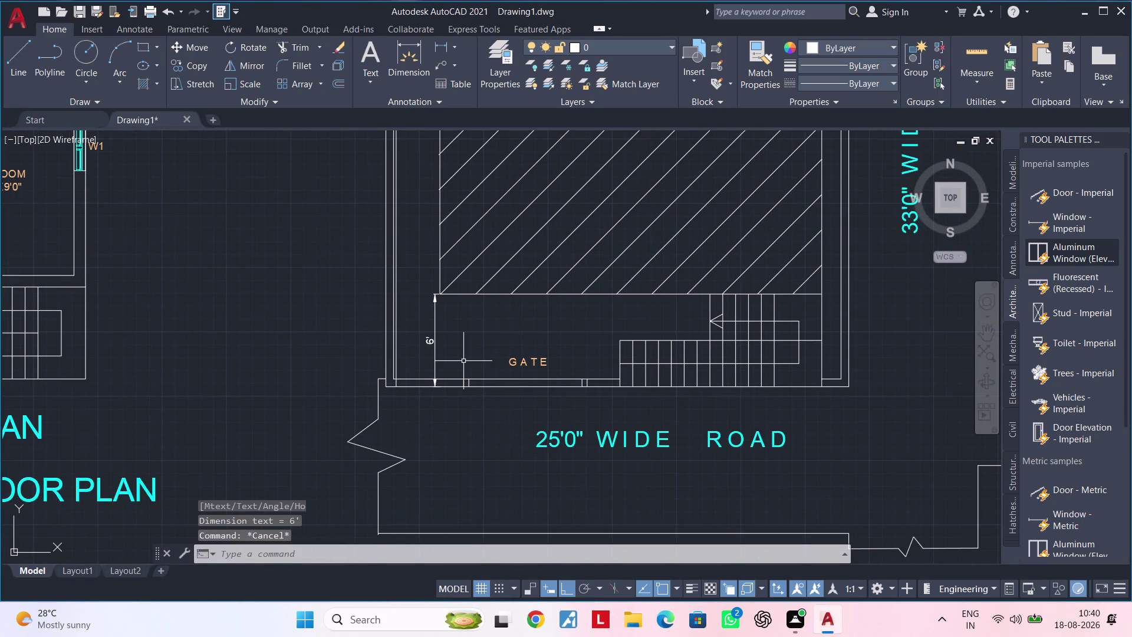
scroll(down, 3)
middle_drag(580, 393, 462, 384)
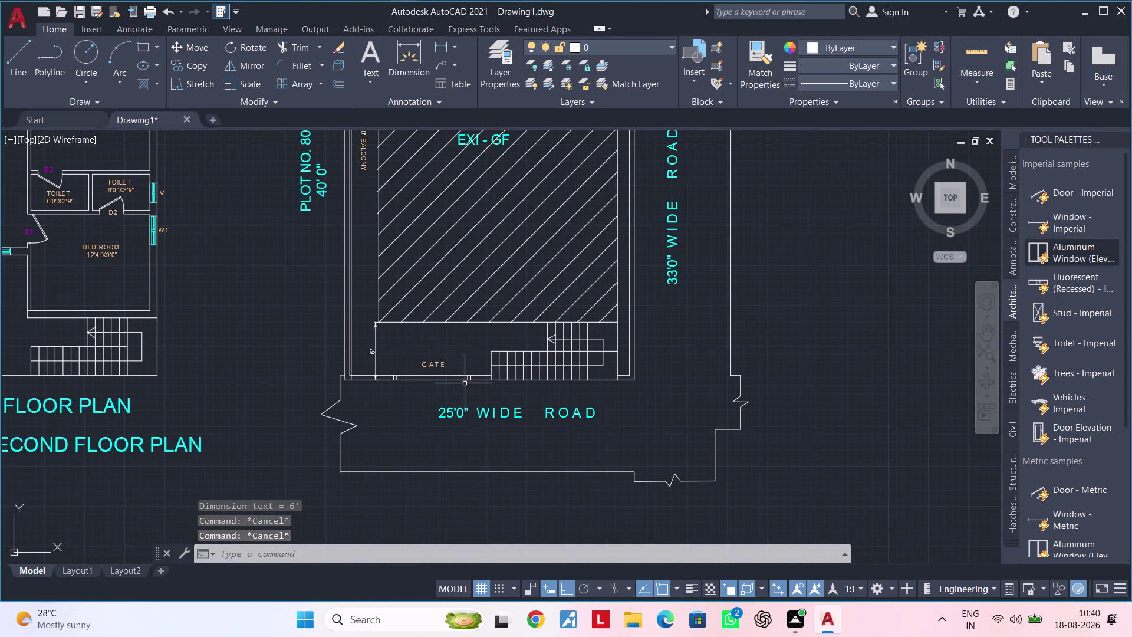
scroll(up, 3)
scroll(down, 3)
middle_drag(536, 366, 817, 352)
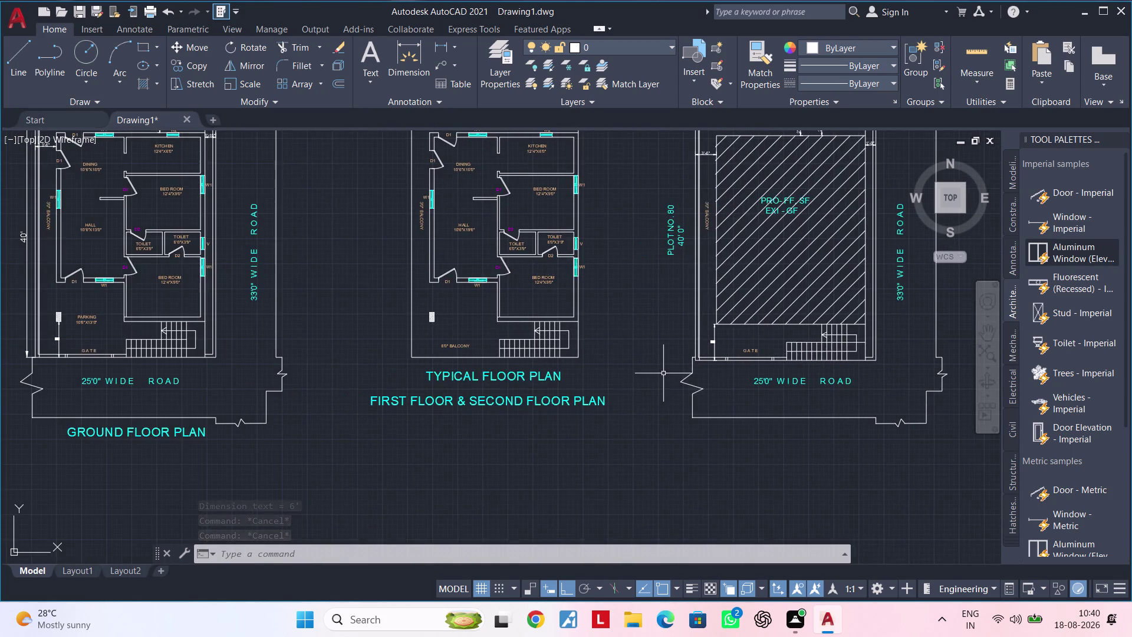
scroll(down, 3)
middle_drag(644, 370, 890, 362)
scroll(up, 3)
scroll(down, 3)
middle_drag(714, 329, 704, 341)
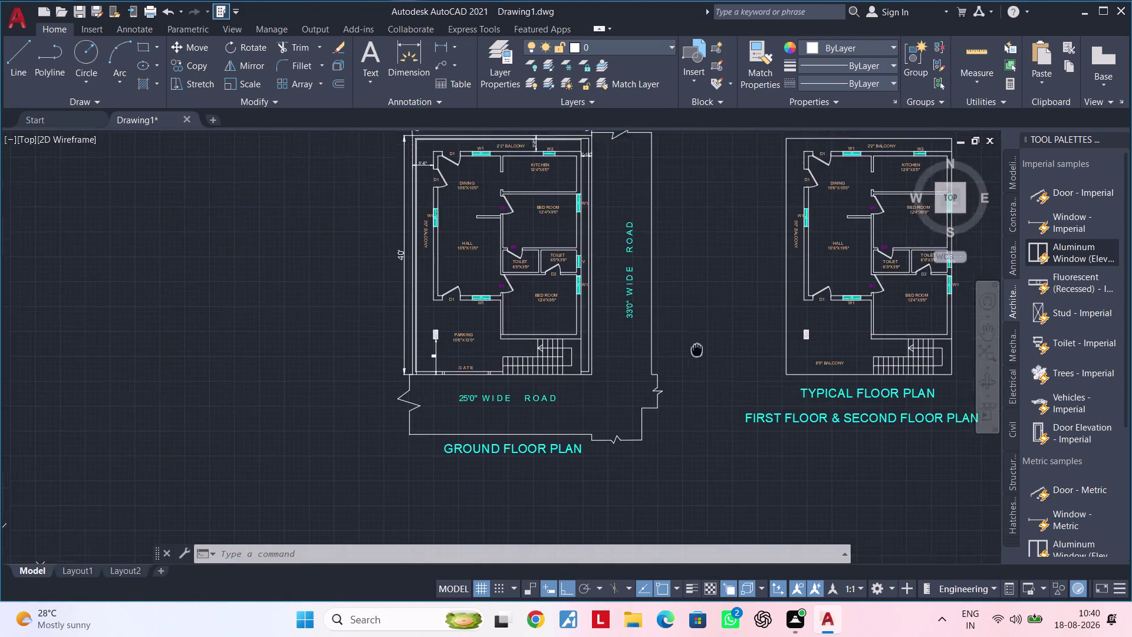
middle_drag(704, 340, 483, 446)
scroll(down, 3)
middle_drag(459, 415, 354, 439)
middle_drag(724, 284, 635, 300)
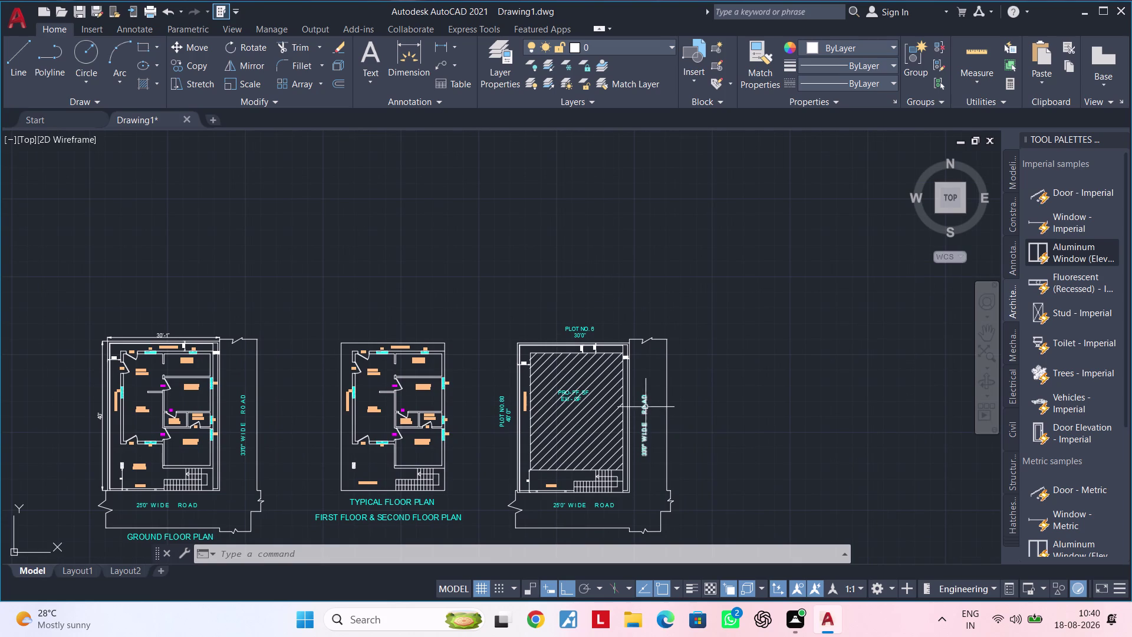
middle_drag(736, 374, 666, 295)
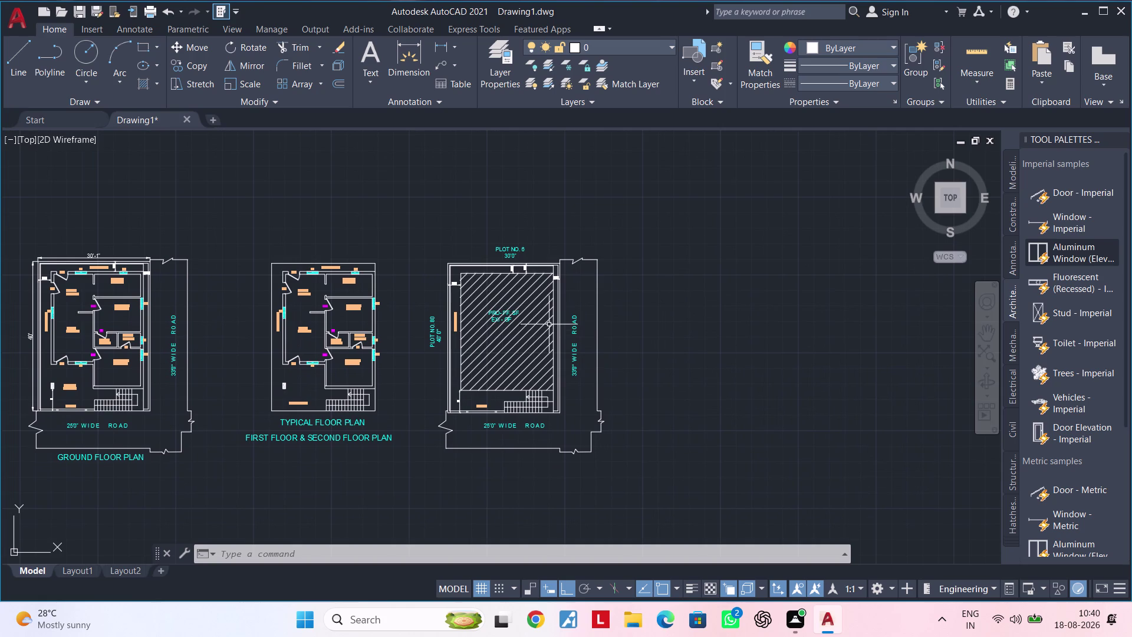
scroll(up, 3)
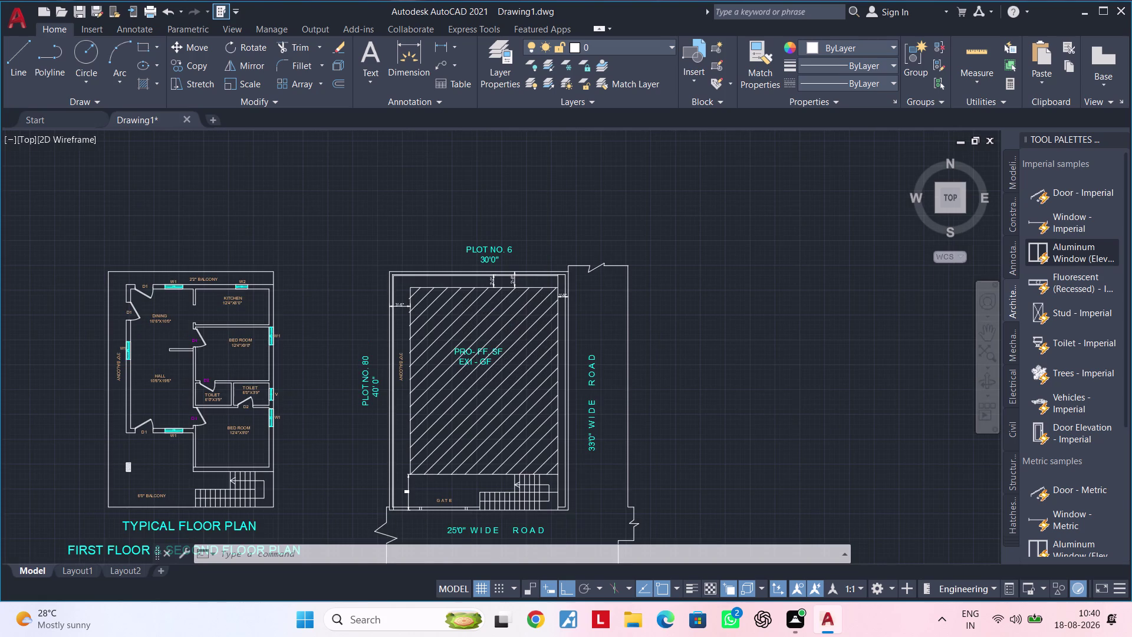
scroll(up, 3)
scroll(down, 3)
middle_drag(550, 254, 708, 242)
scroll(down, 3)
middle_drag(710, 236, 561, 269)
middle_drag(592, 263, 565, 302)
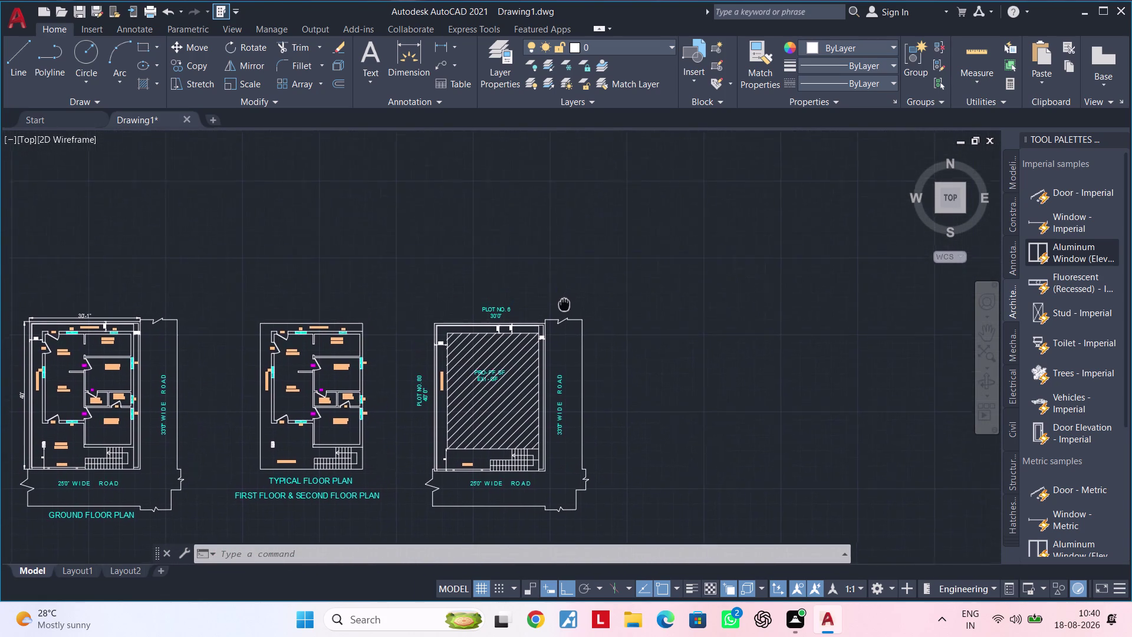
middle_drag(565, 301, 563, 308)
key(Escape)
key(Escape)
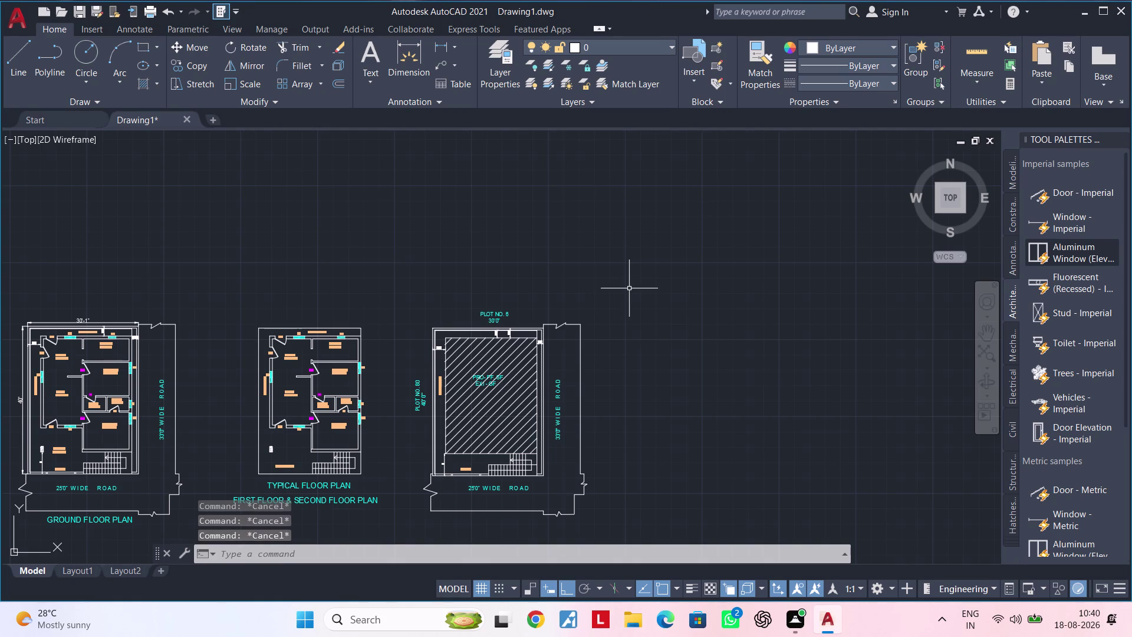
key(Escape)
key(Escape)
key(Escape)
key(Escape)
key(Escape)
key(x)
text(L)
key(space)
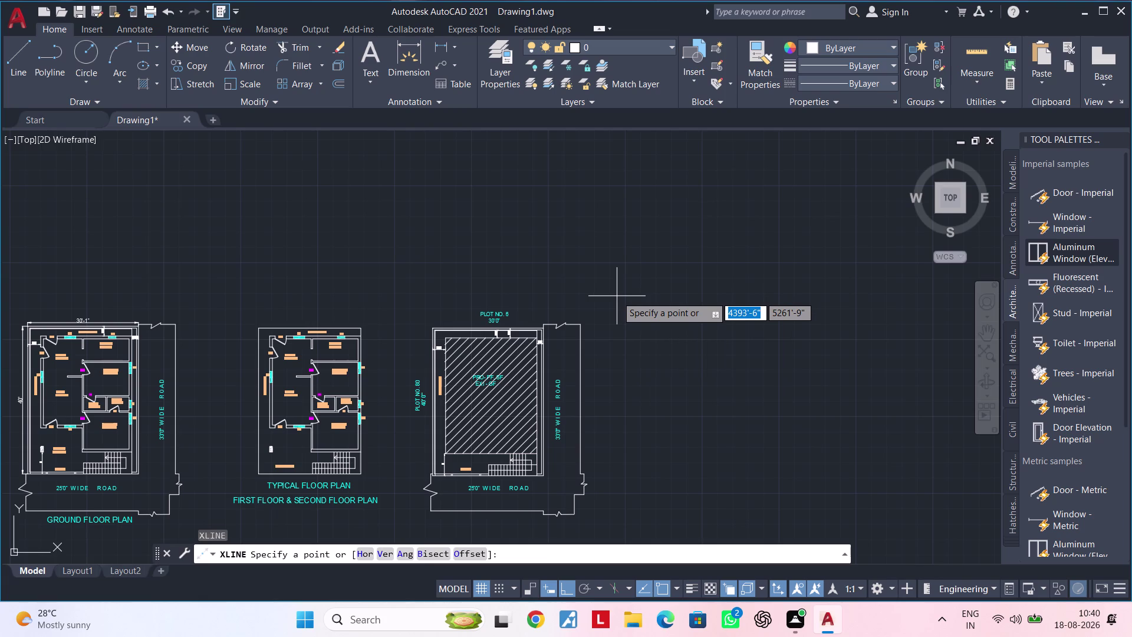
Cancel the active command and clear the mistyped CL letters.
scroll(up, 3)
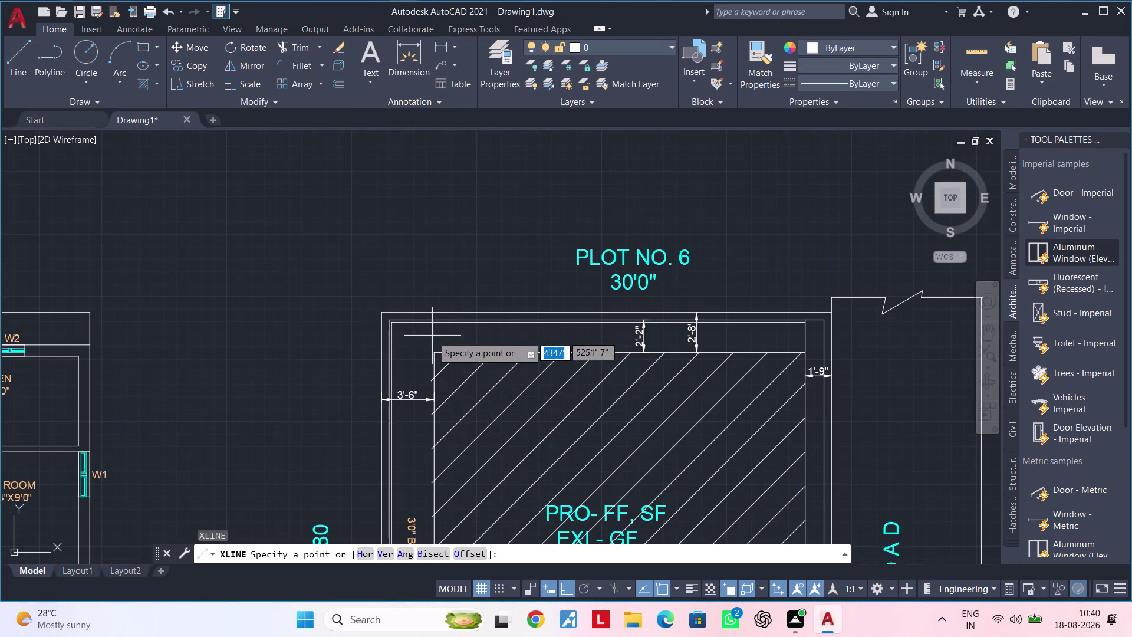
key(Escape)
key(Escape)
key(Escape)
key(c)
key(l)
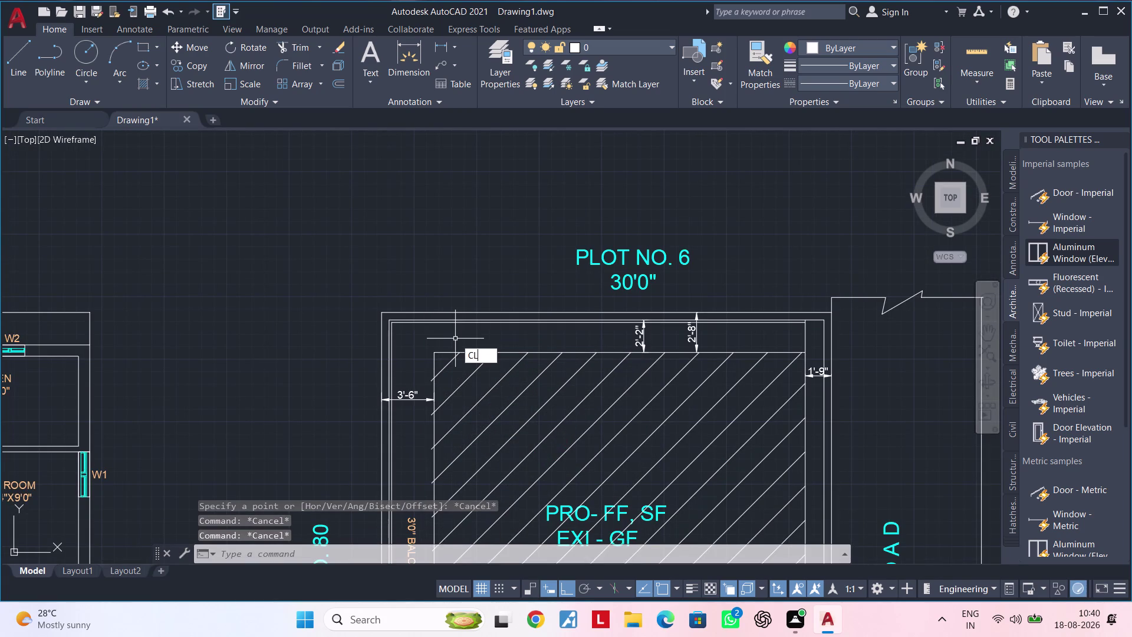
key(Escape)
key(Escape)
Start vertical construction lines with XL and place them at the left wall and door opening.
text(XL)
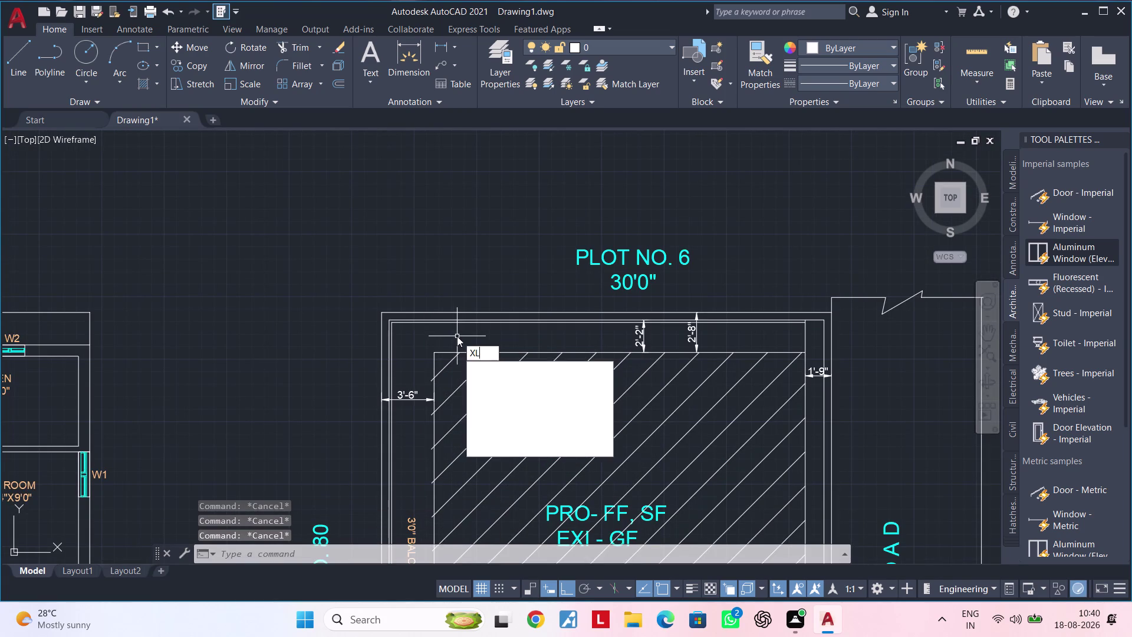
key(space)
text(V)
key(space)
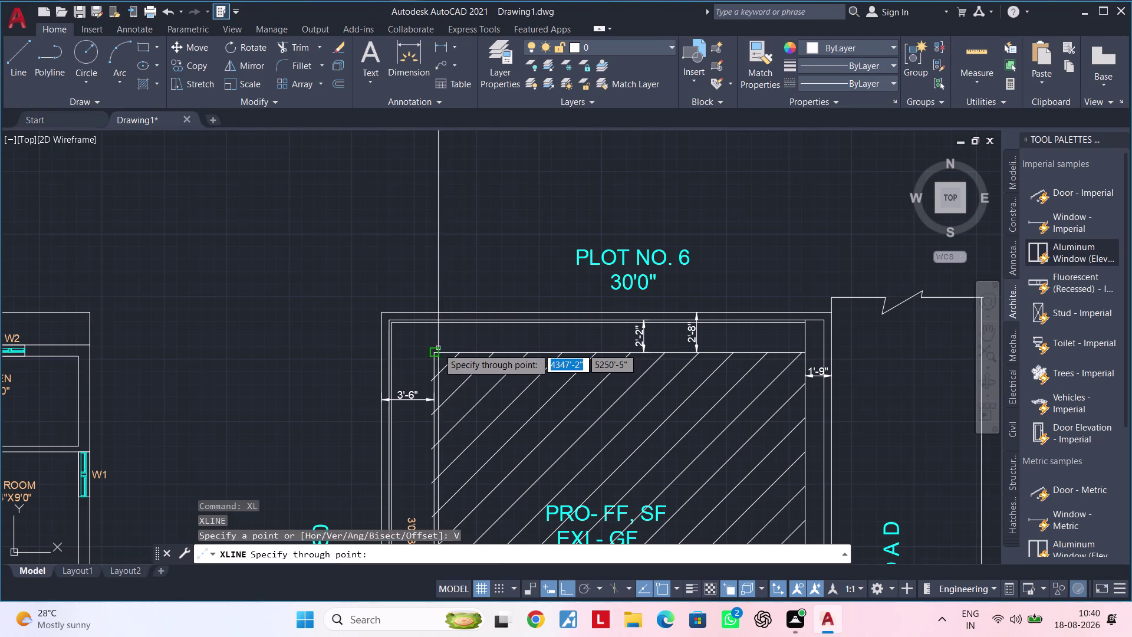
scroll(down, 3)
middle_drag(348, 335, 658, 303)
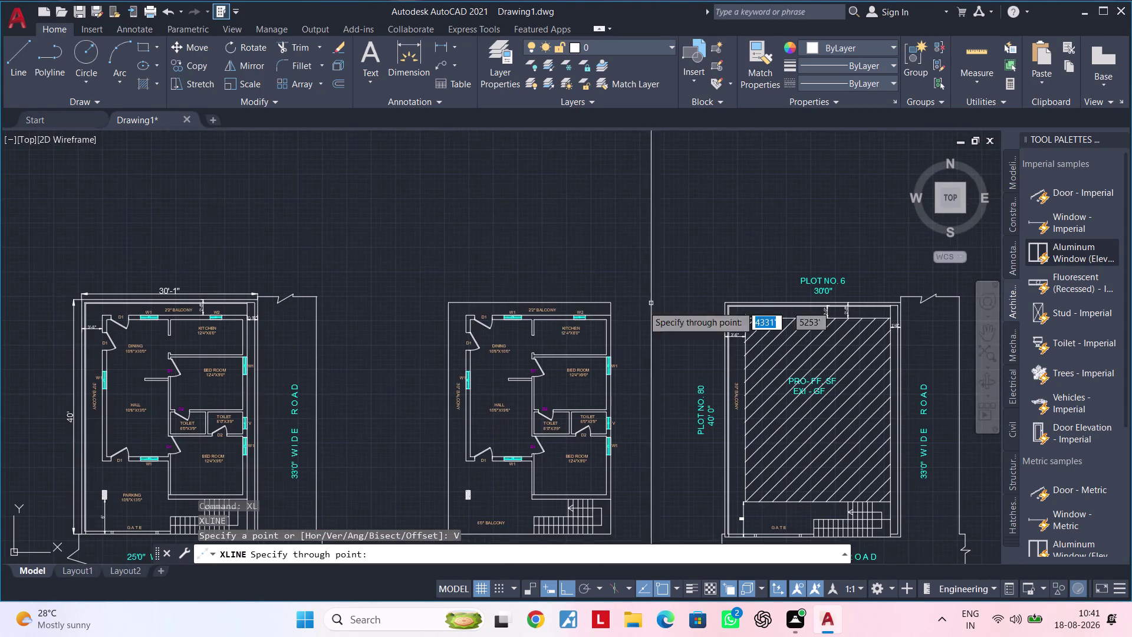
scroll(up, 3)
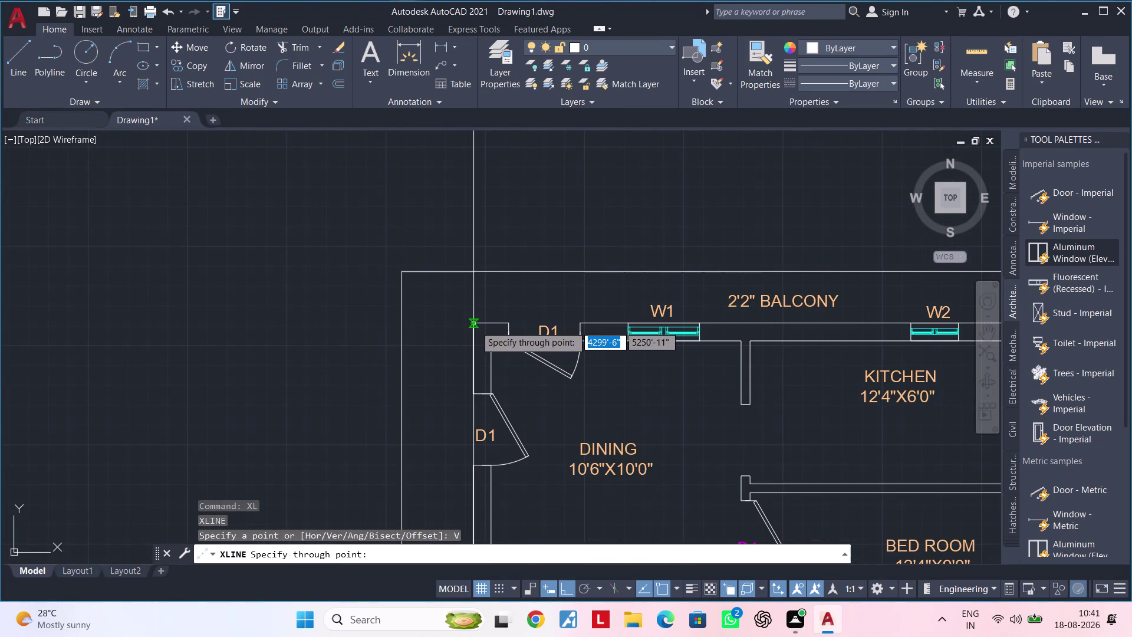
click(476, 326)
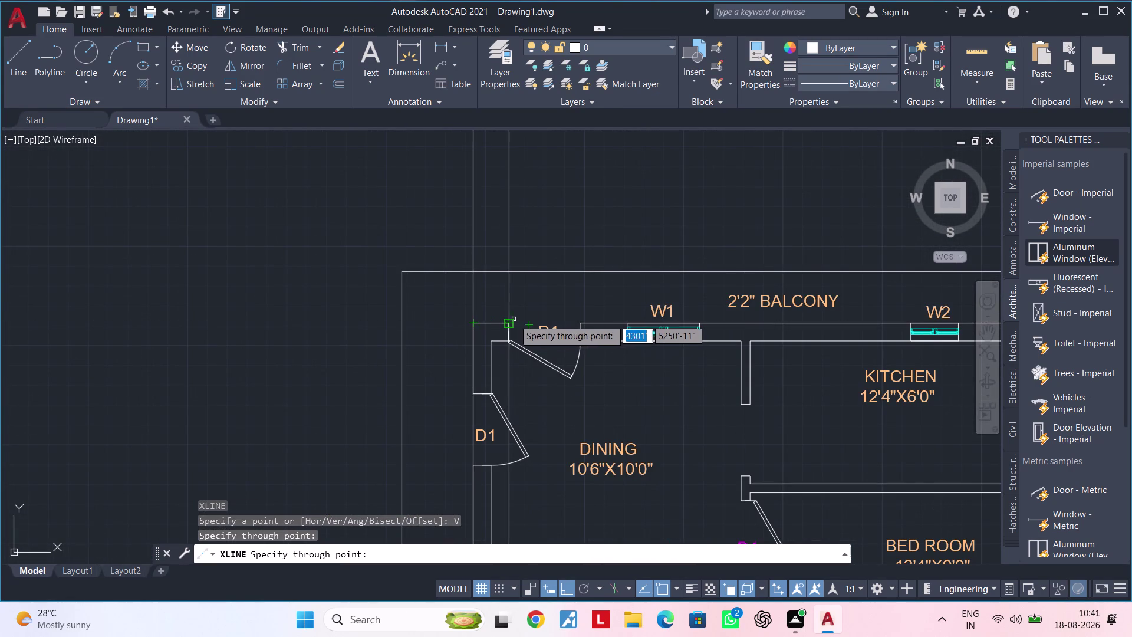
click(509, 320)
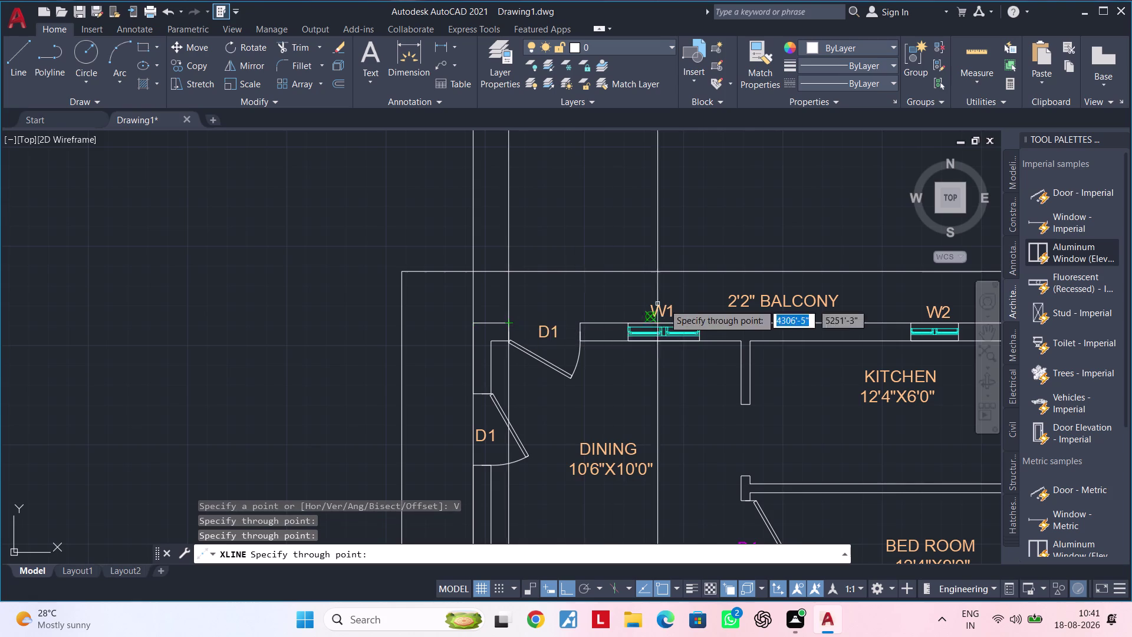
Add vertical construction lines at the kitchen's outer corners along the balcony wall.
scroll(down, 3)
middle_drag(696, 298, 407, 297)
scroll(up, 3)
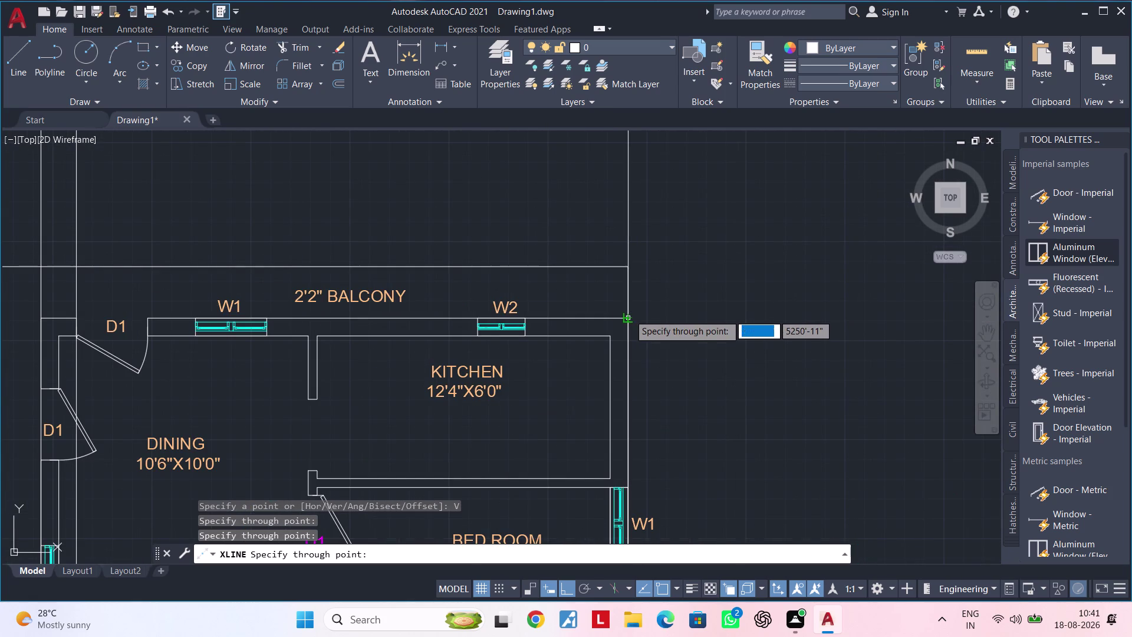
click(631, 317)
click(613, 336)
Add two more vertical column lines, including one at the kitchen wall, and end the command.
scroll(down, 3)
middle_drag(698, 281, 706, 268)
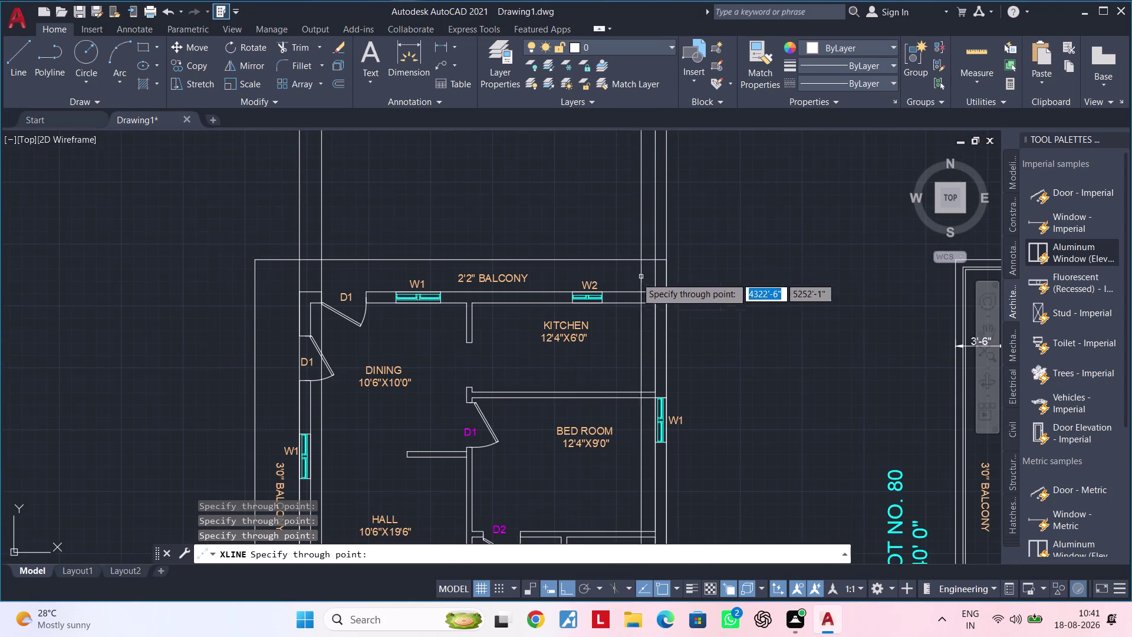
scroll(up, 3)
click(440, 304)
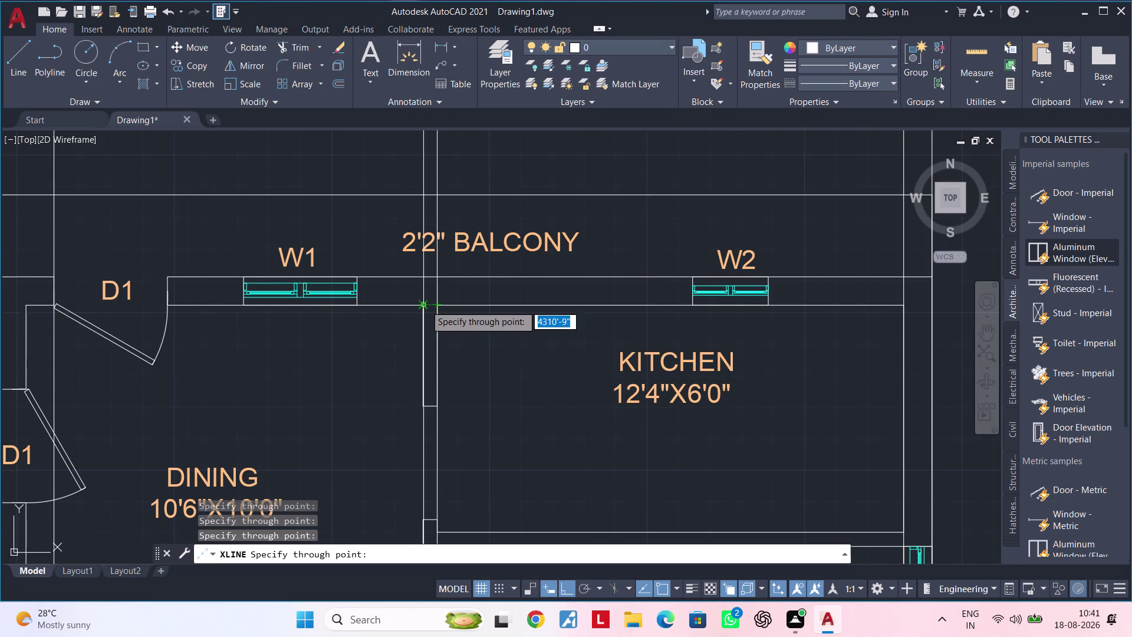
click(425, 305)
scroll(down, 3)
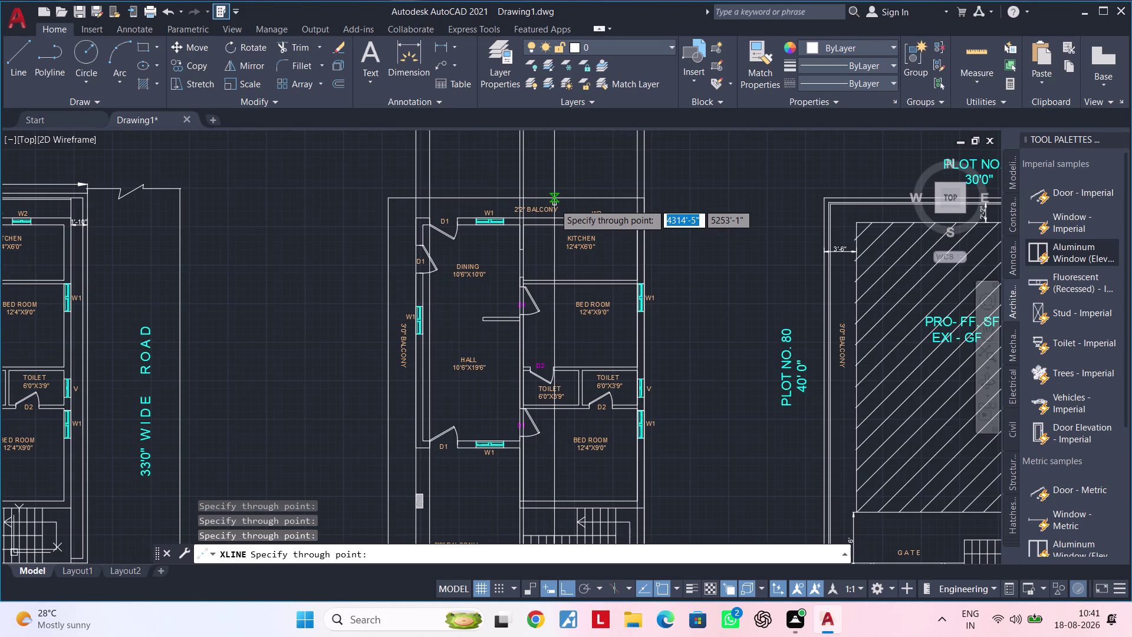
middle_drag(587, 176, 566, 325)
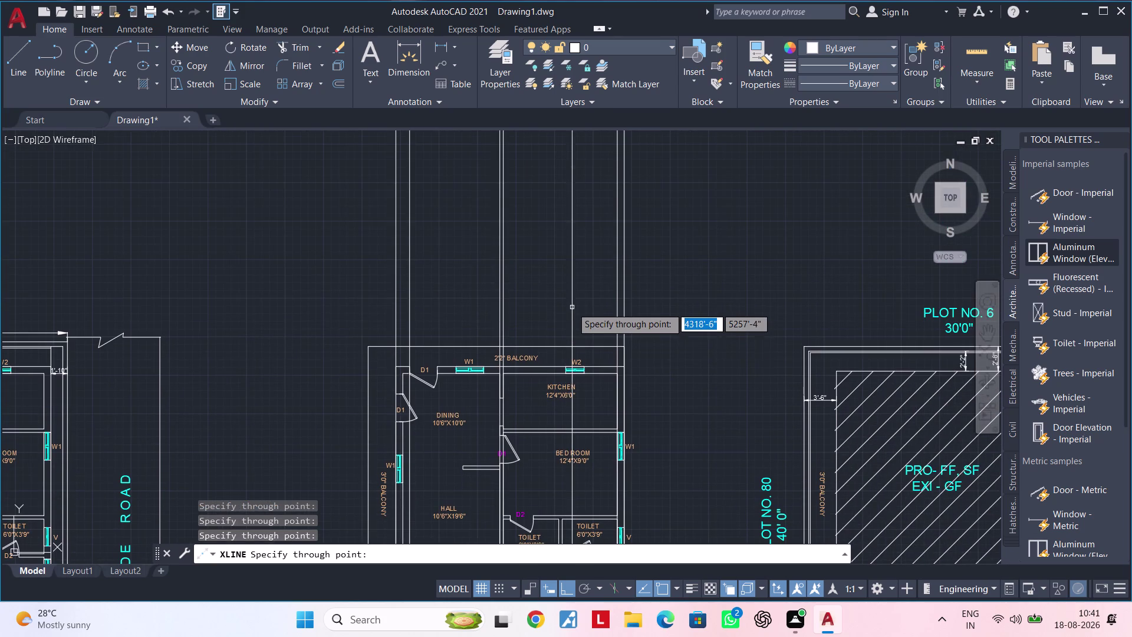
middle_drag(566, 262, 570, 388)
key(Escape)
key(Escape)
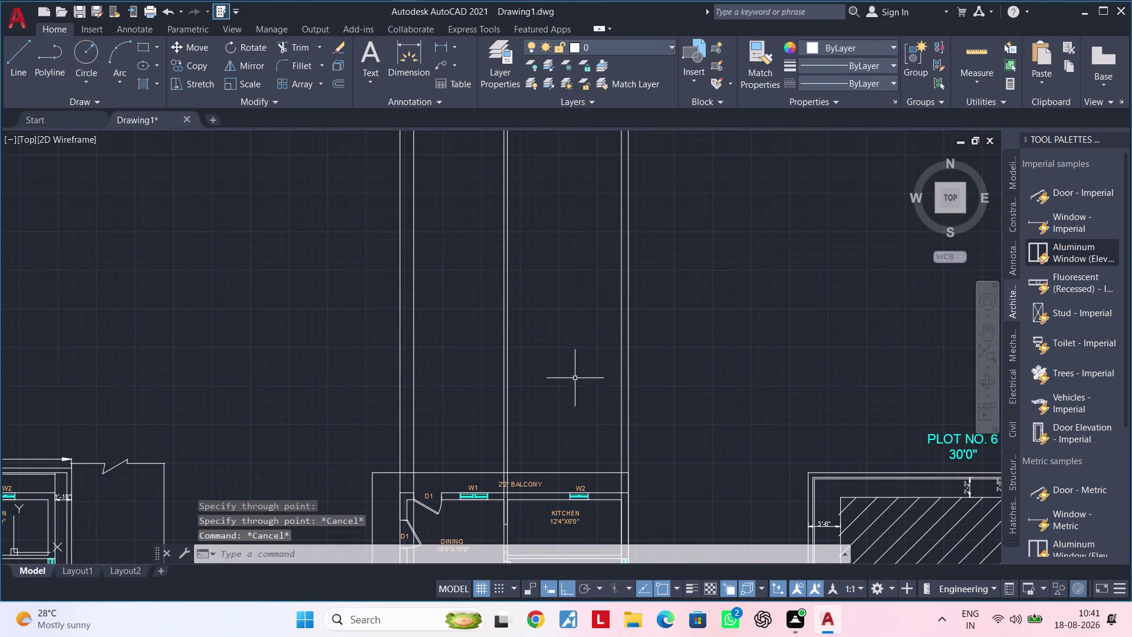
Place a horizontal construction line (XL) above the plans, across the vertical lines.
key(Escape)
key(Escape)
text(X)
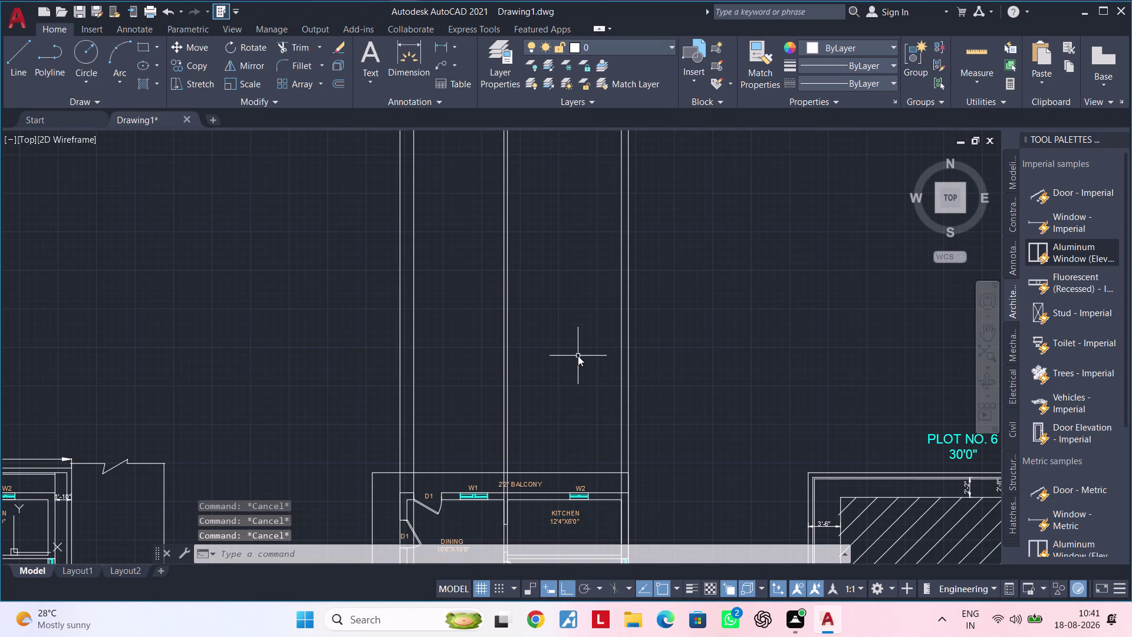
text(L)
key(space)
key(h)
key(space)
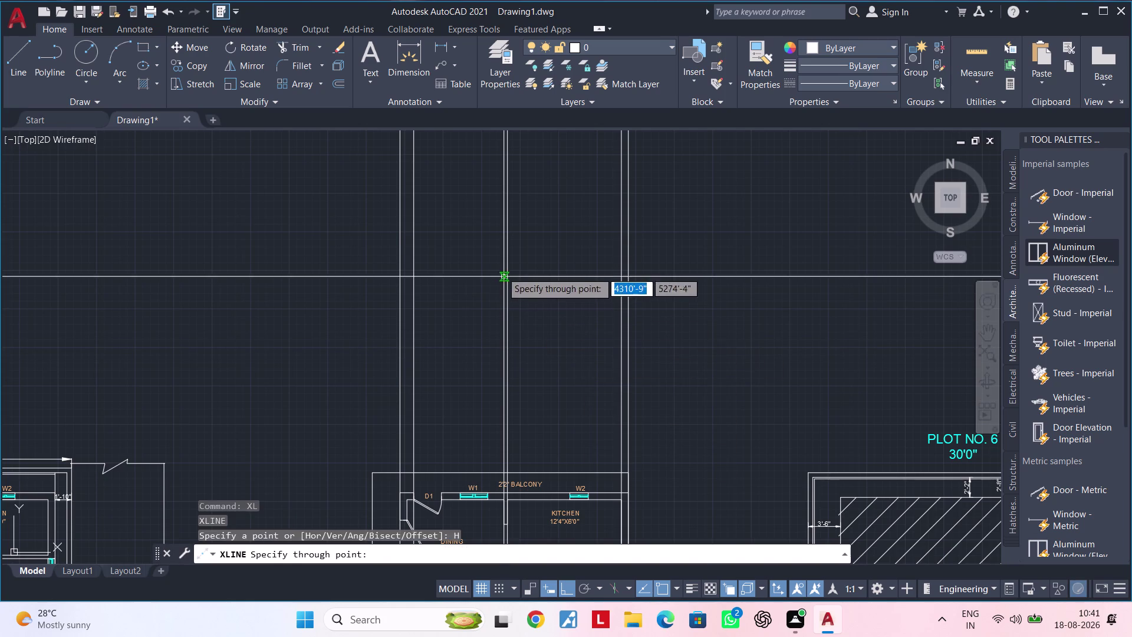
scroll(up, 3)
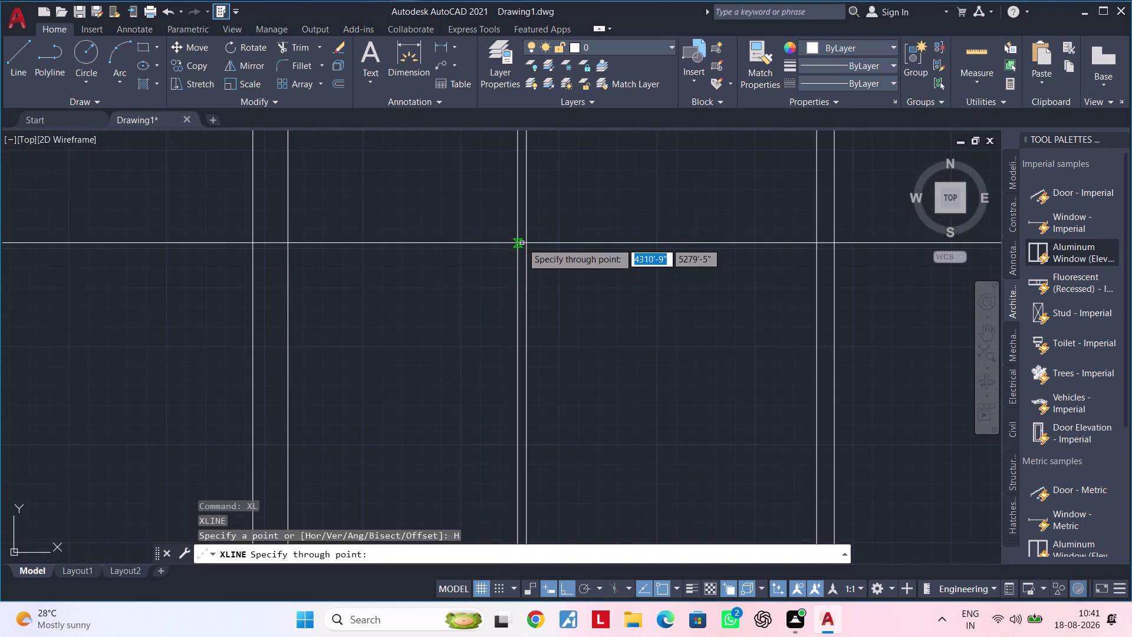
click(519, 243)
key(Escape)
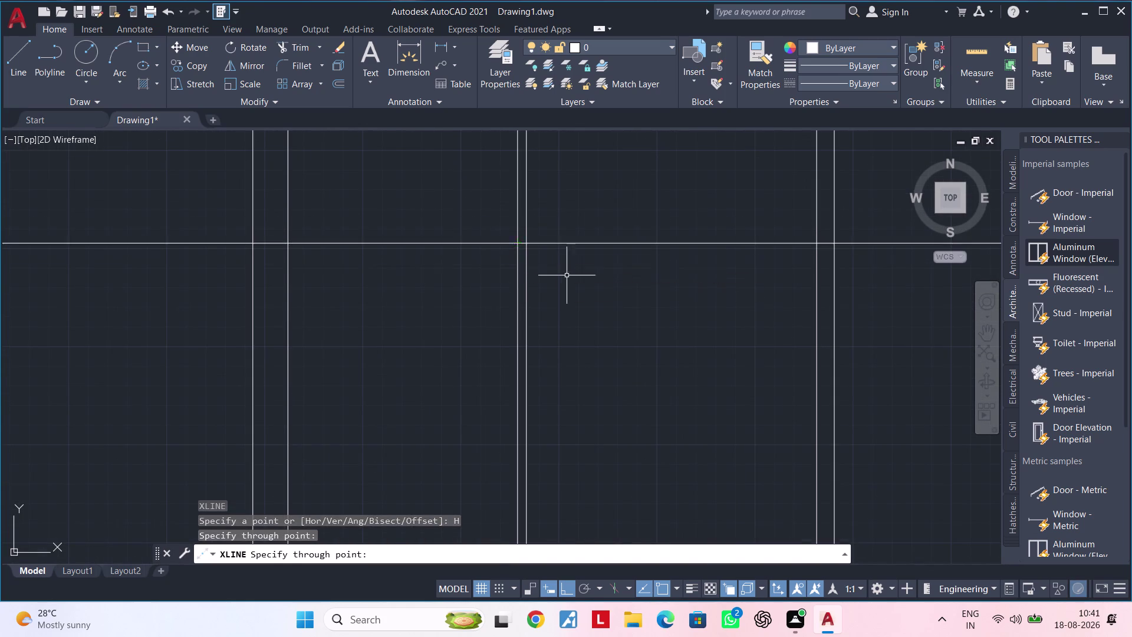
Trim the vertical lines below the horizontal construction line with a fence.
scroll(down, 3)
middle_drag(597, 300, 561, 301)
key(Escape)
key(Escape)
text(TR)
key(space)
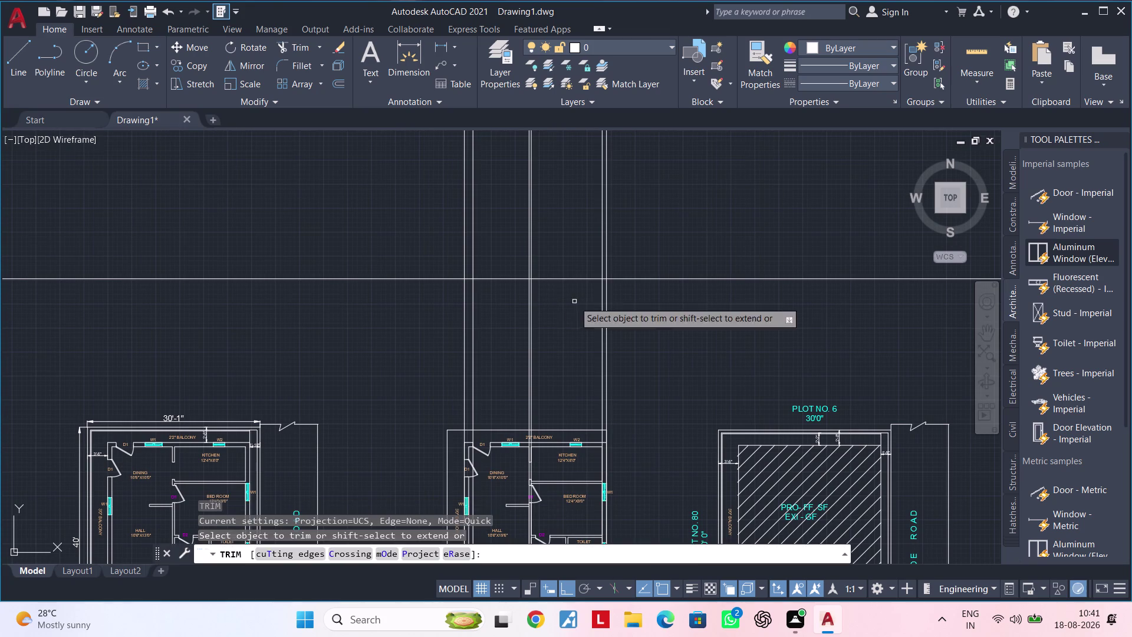
drag(634, 305, 445, 310)
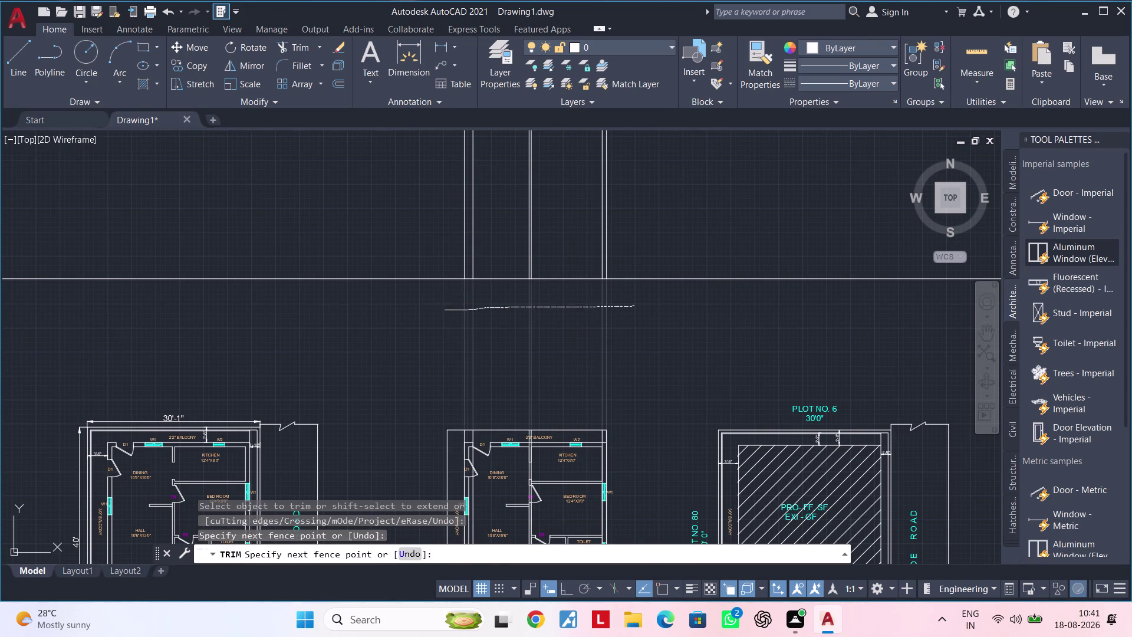
key(Escape)
Erase the leftover vertical line pieces below the construction line.
scroll(down, 3)
middle_drag(554, 351, 587, 213)
click(642, 453)
click(519, 452)
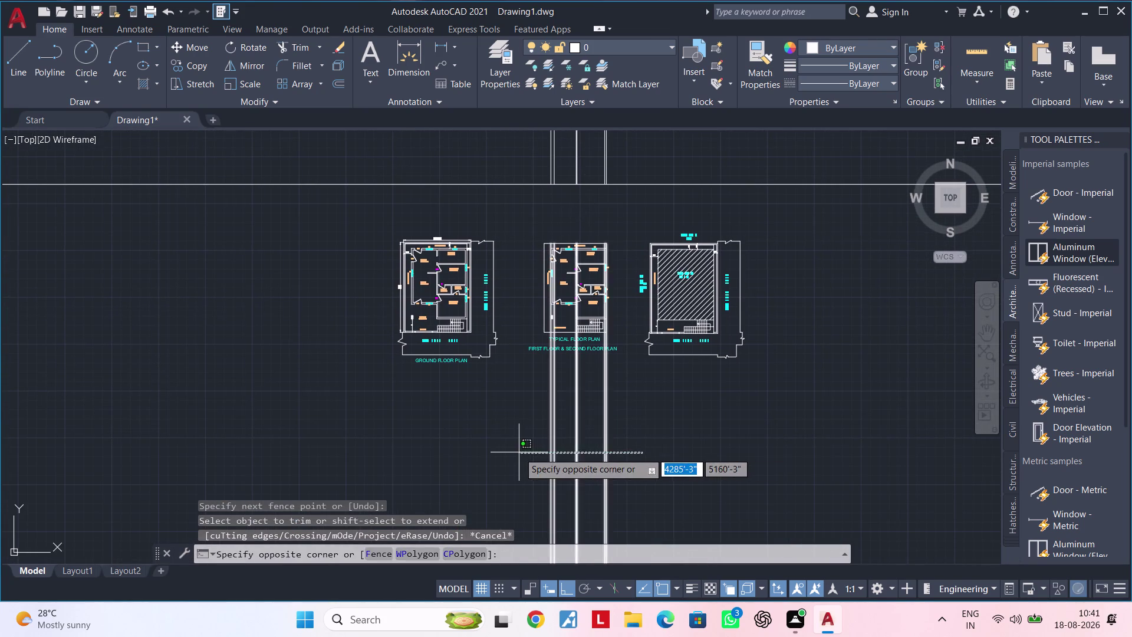
key(Delete)
middle_drag(546, 423, 548, 517)
middle_drag(553, 301, 533, 391)
scroll(up, 3)
middle_drag(564, 386, 532, 435)
scroll(up, 3)
middle_drag(562, 419, 530, 462)
scroll(down, 3)
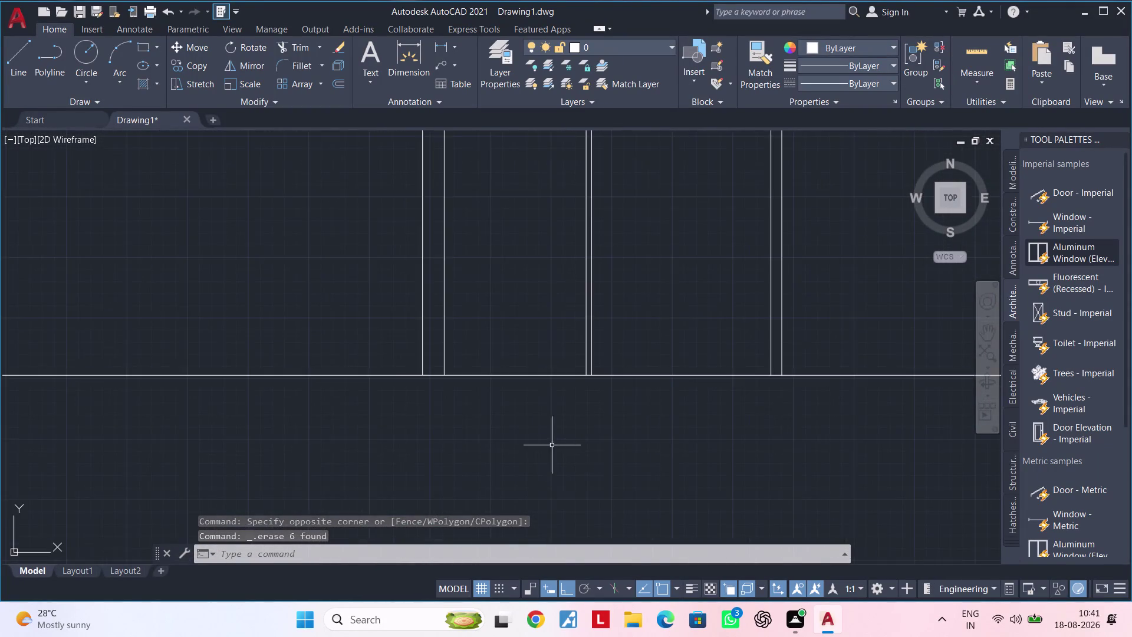
middle_drag(552, 446, 508, 466)
key(Escape)
key(Escape)
key(Escape)
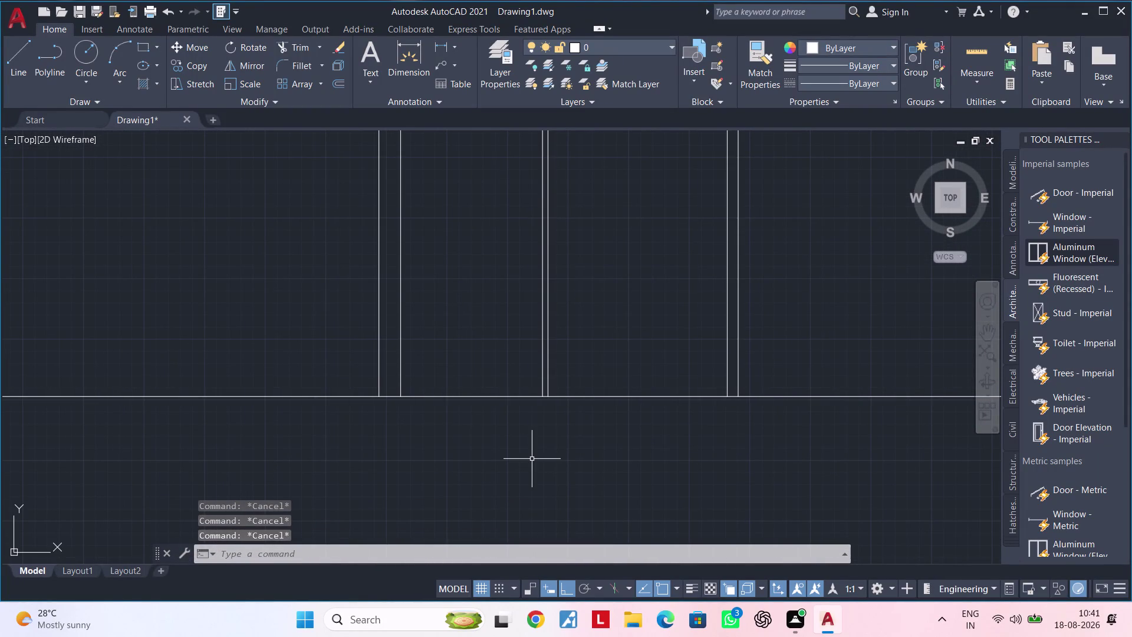
Offset the floor line 1'6" downward.
key(Escape)
key(Escape)
text(OF)
key(space)
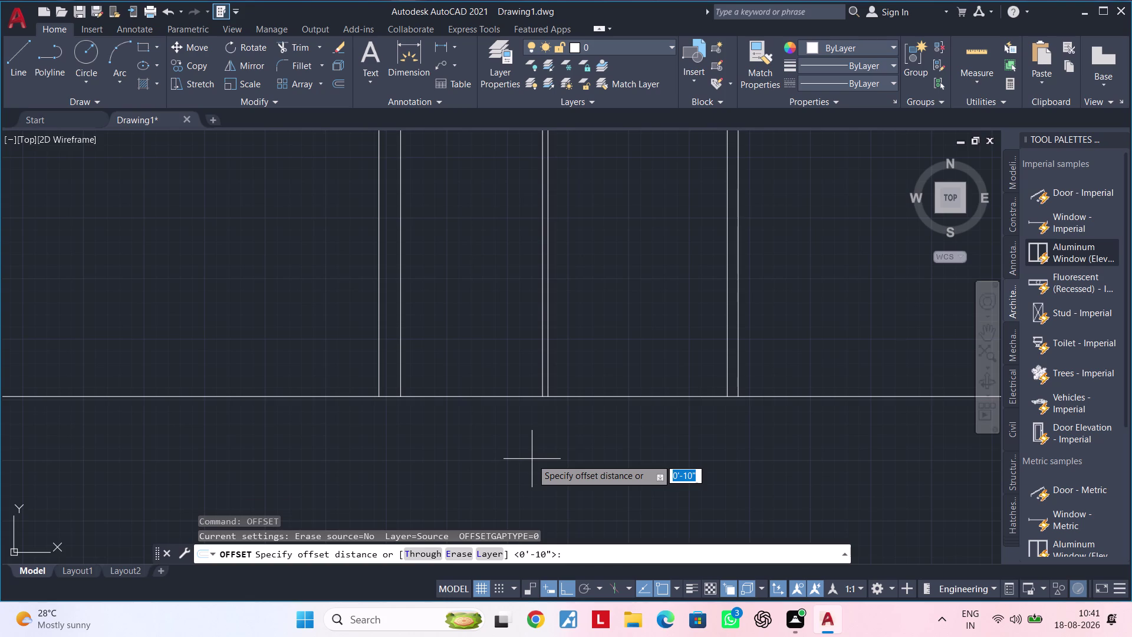
text(1'6)
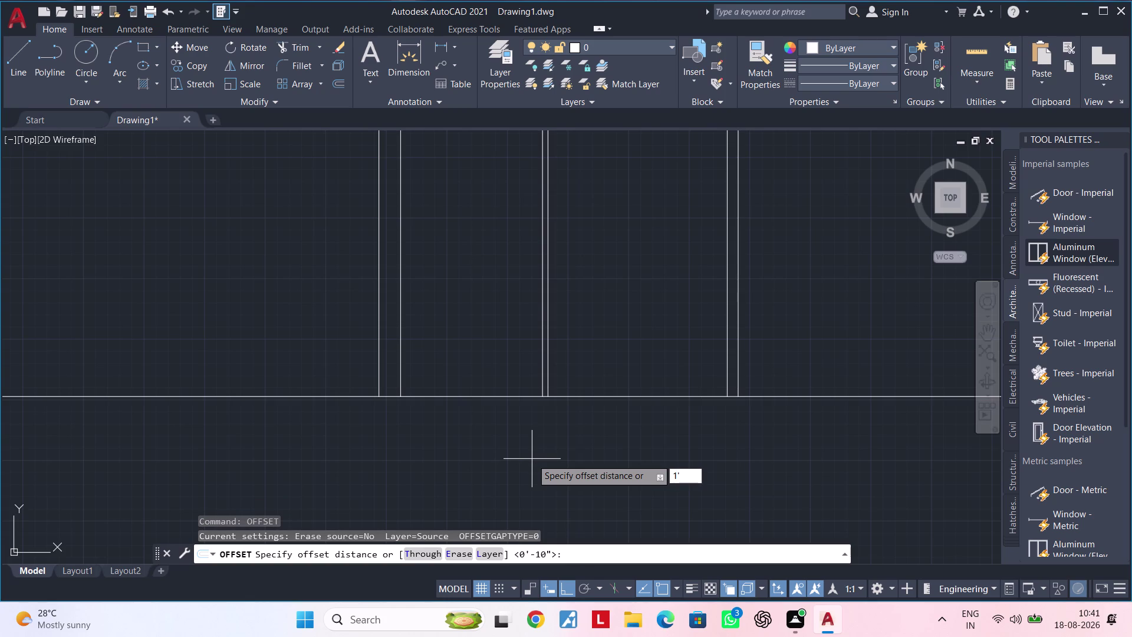
text(")
key(Return)
click(606, 394)
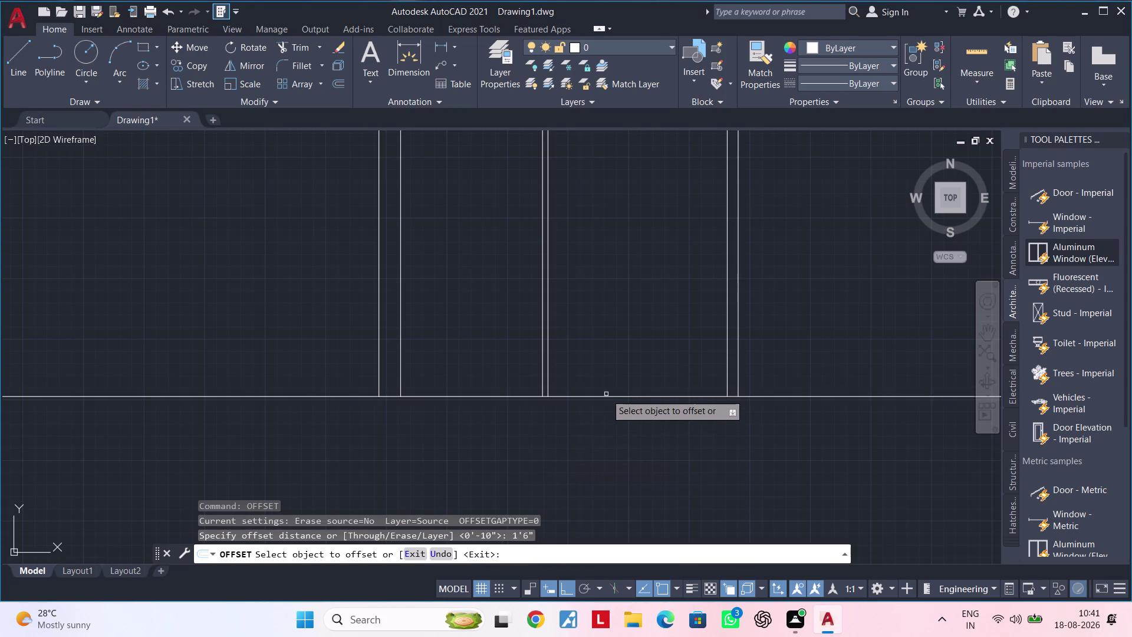
click(605, 396)
click(606, 363)
middle_drag(605, 363, 564, 370)
key(Escape)
Trim the horizontal line ends overhanging the outer column lines.
text(TR)
key(space)
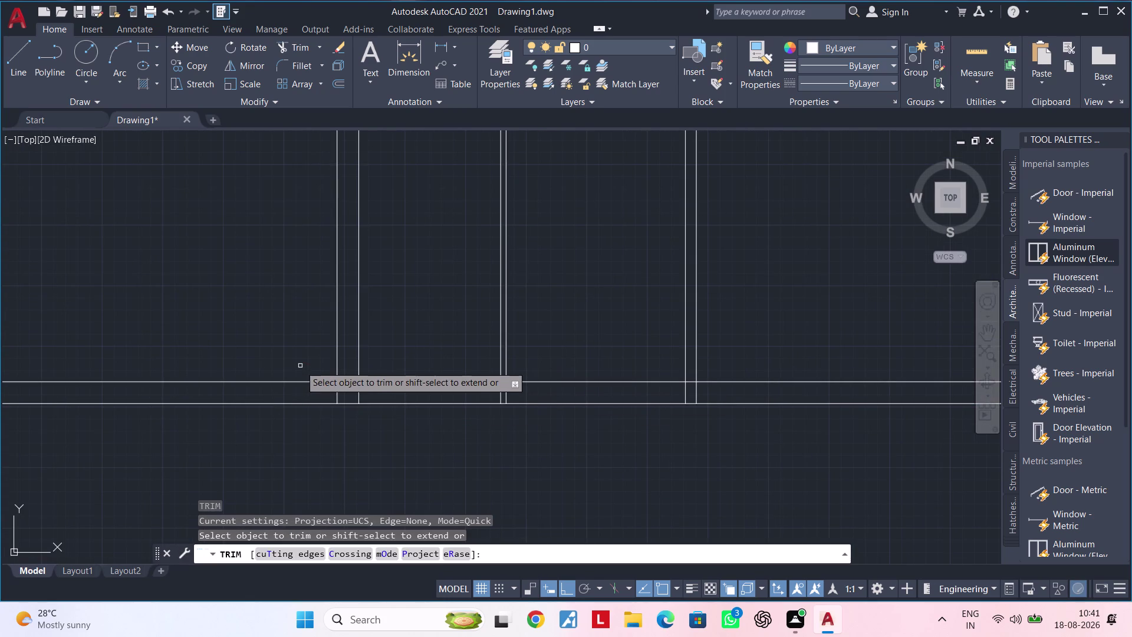
click(300, 366)
click(293, 422)
drag(808, 357, 804, 437)
click(803, 438)
middle_drag(776, 369, 841, 402)
key(Escape)
key(Escape)
middle_drag(803, 408, 844, 395)
scroll(up, 3)
middle_drag(743, 407, 701, 424)
key(Escape)
key(Escape)
key(Escape)
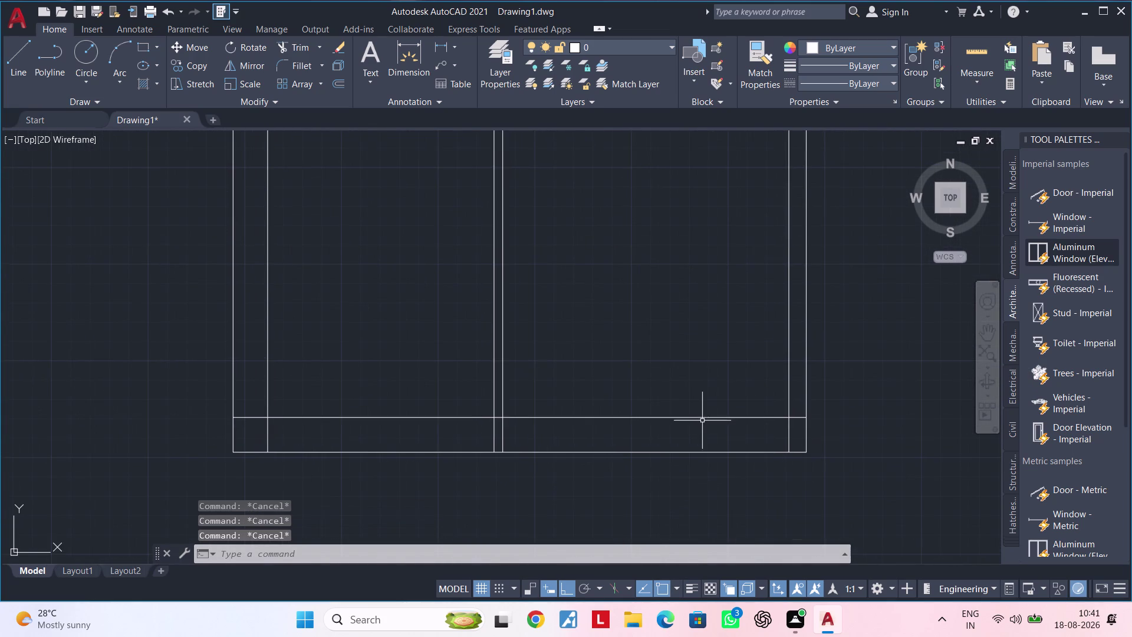
key(Escape)
key(Escape)
middle_drag(721, 388, 744, 389)
key(Escape)
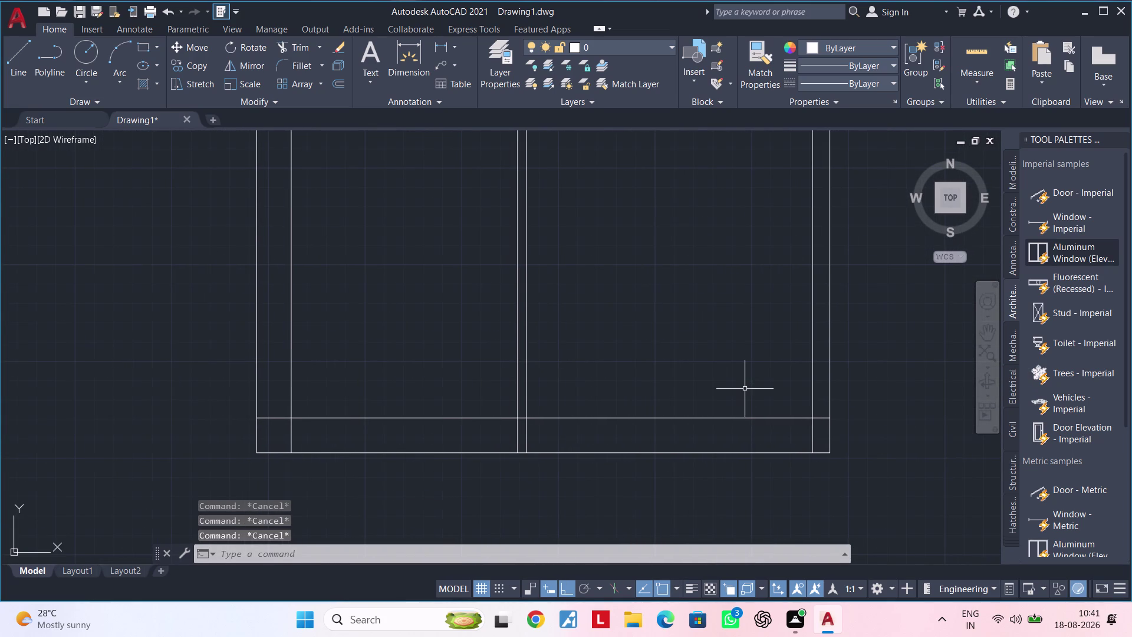
Start OFFSET again with a 10' distance.
text(OG)
key(Escape)
key(Escape)
key(p)
key(Escape)
key(Escape)
text(OF)
key(space)
key(Escape)
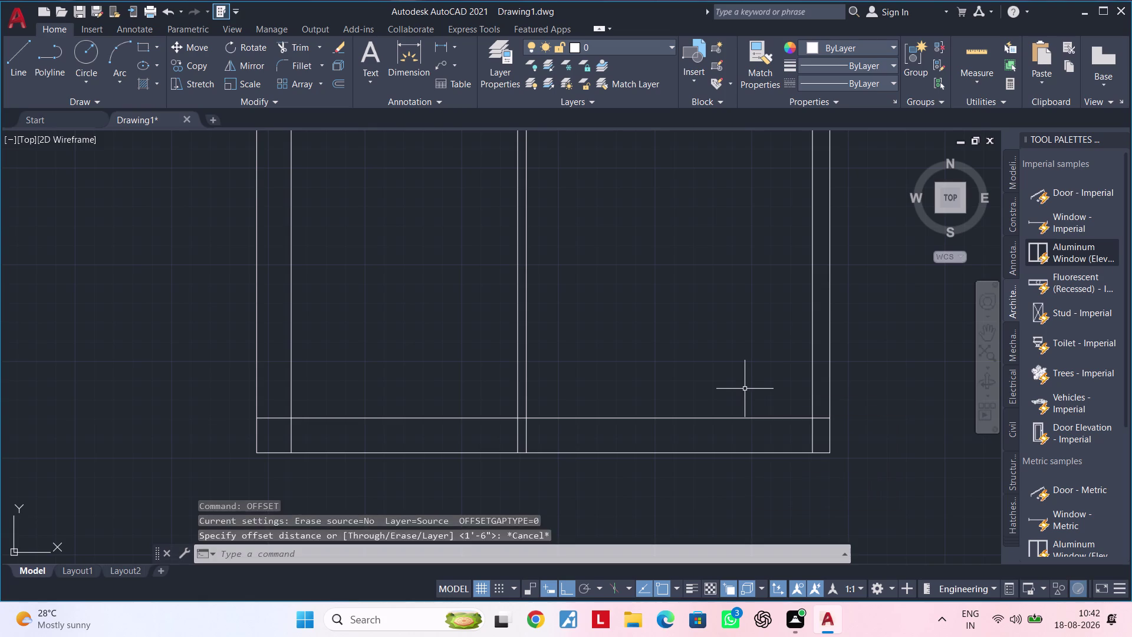
key(Escape)
key(Escape)
text(OF)
key(space)
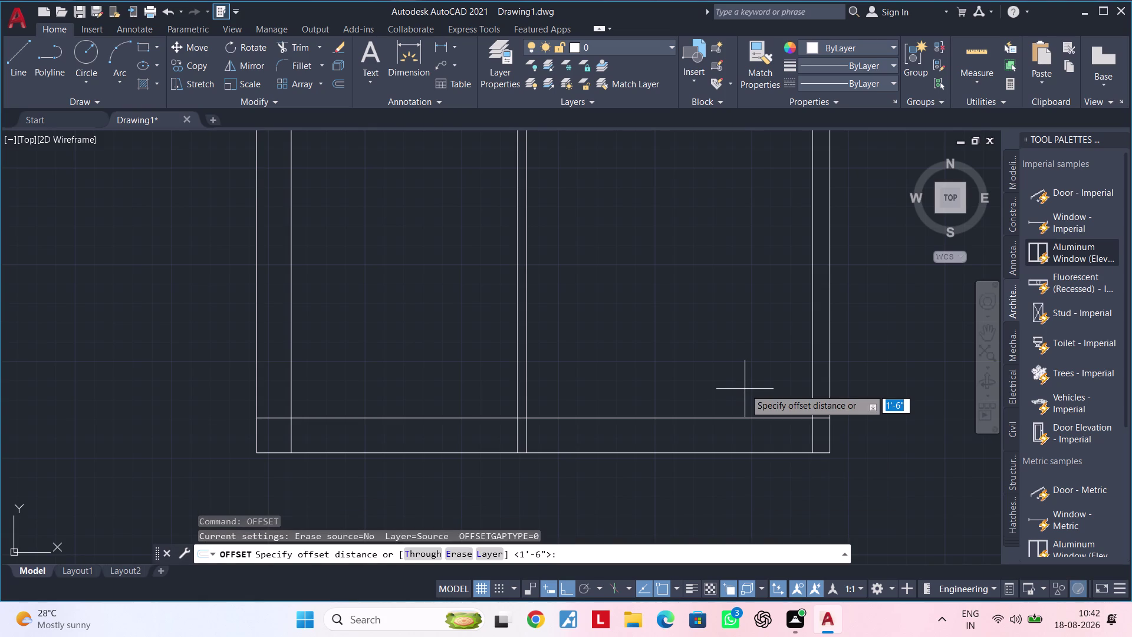
text(10')
key(Return)
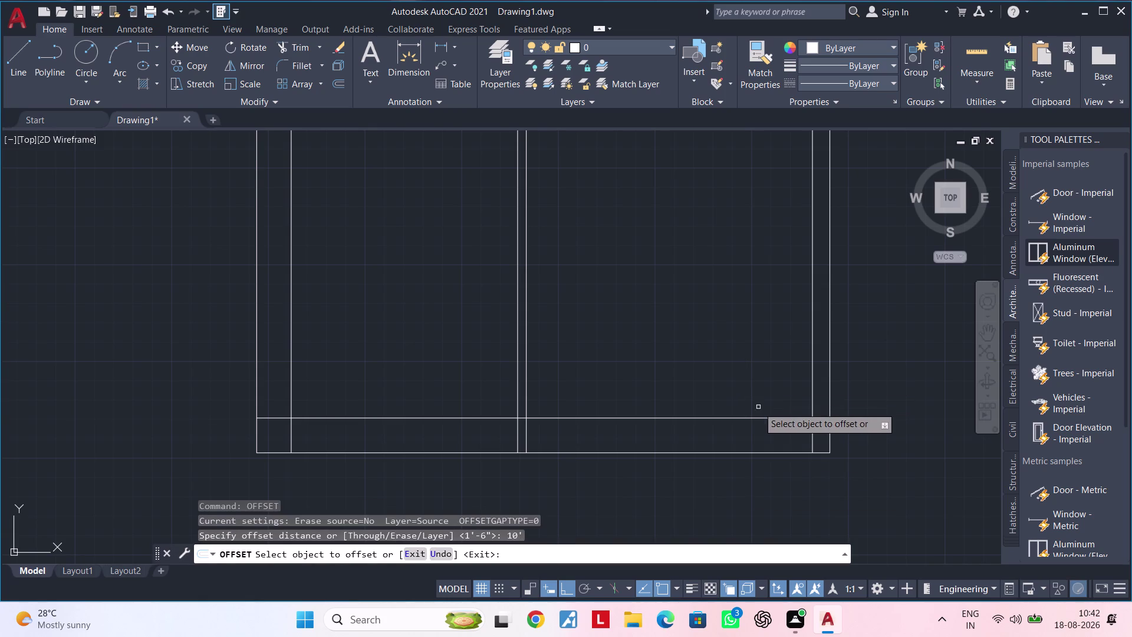
Offset the first floor line 10' up, then a 6" slab line above it.
click(734, 418)
click(735, 278)
middle_drag(734, 283, 700, 425)
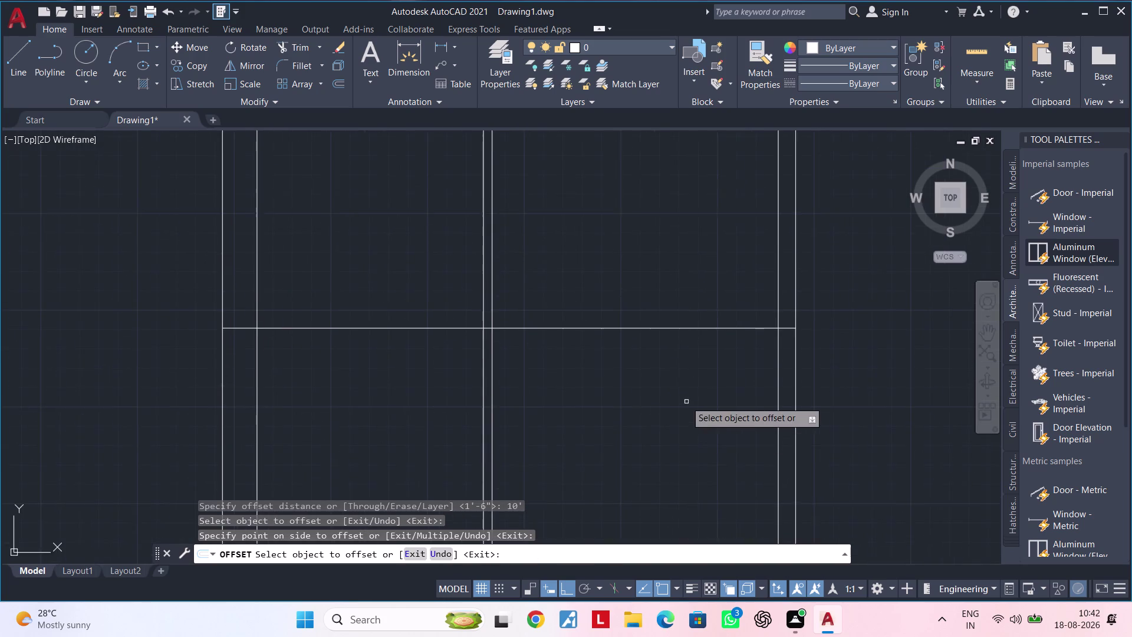
scroll(down, 3)
middle_drag(684, 401, 722, 419)
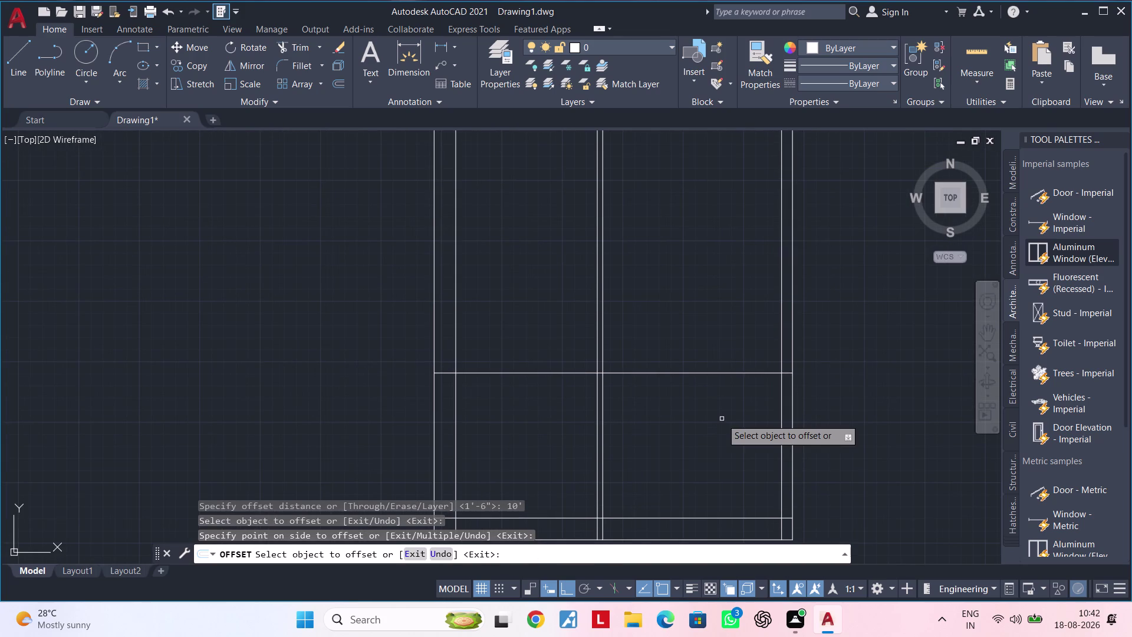
key(space)
key(space)
text(6)
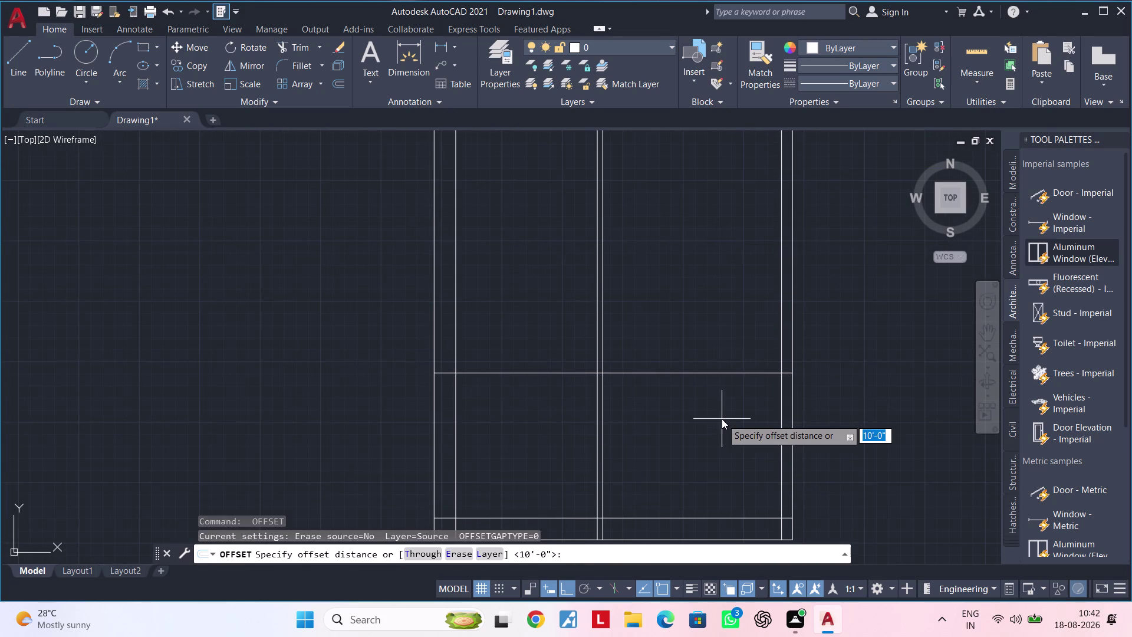
text(")
key(Return)
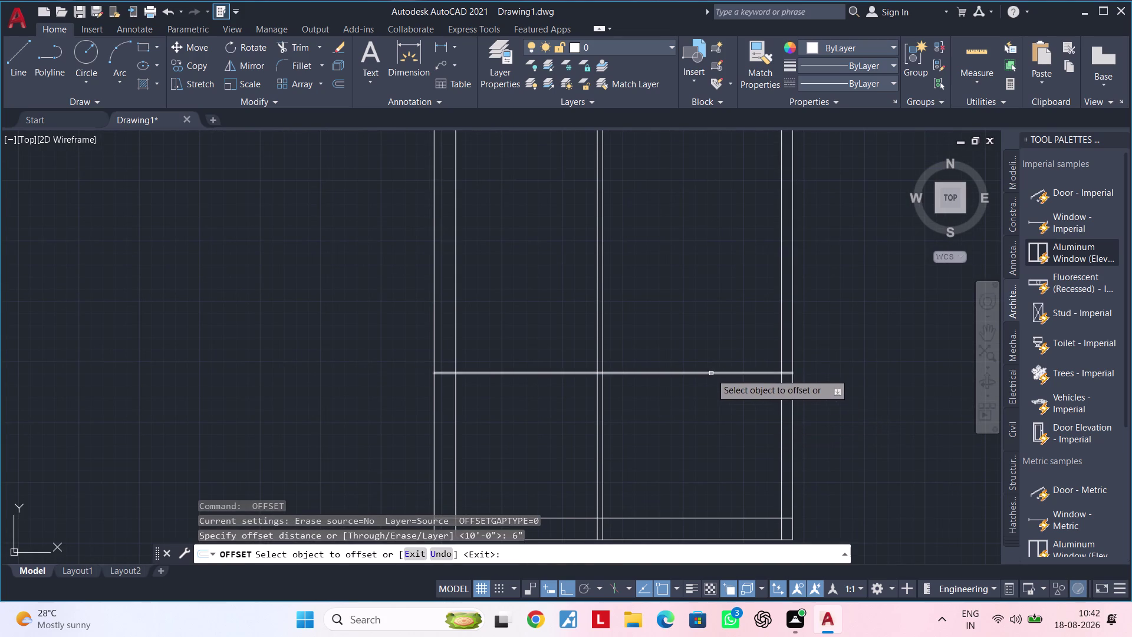
click(712, 374)
click(707, 326)
middle_drag(708, 326, 695, 363)
key(space)
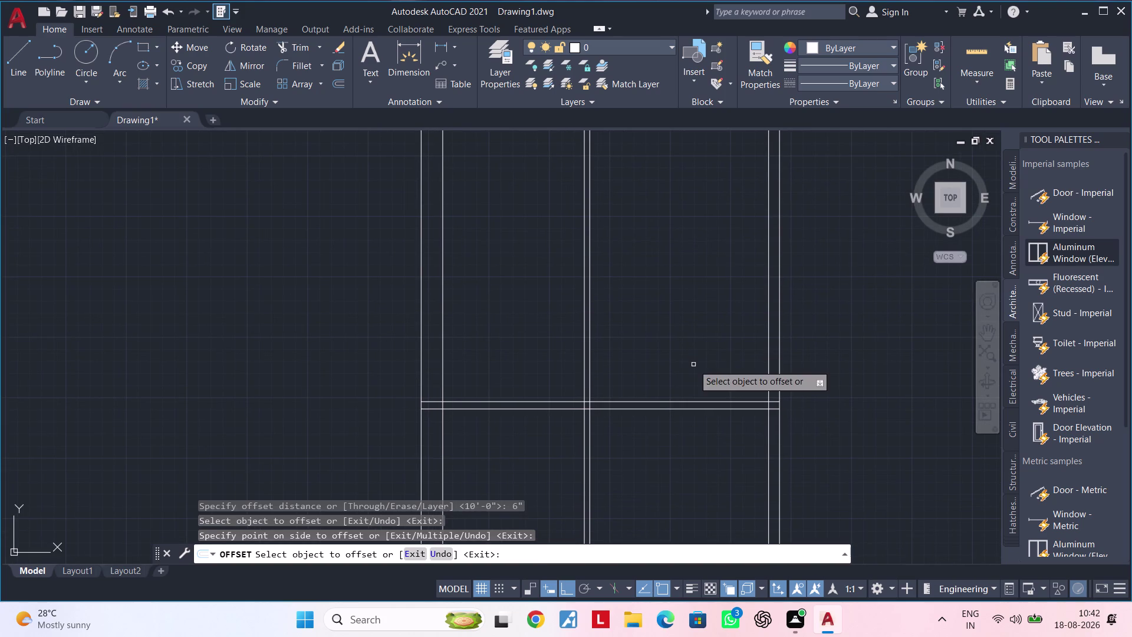
Add the next floor line 10' above the slab, with its 6" slab line.
key(space)
text(10')
key(Return)
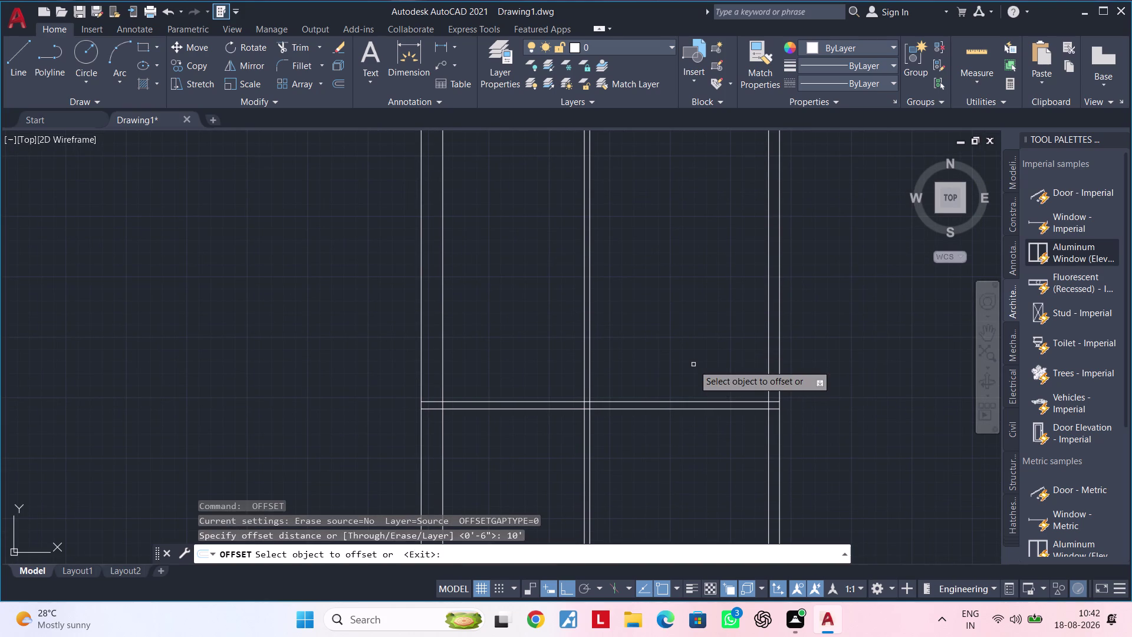
click(685, 400)
click(680, 288)
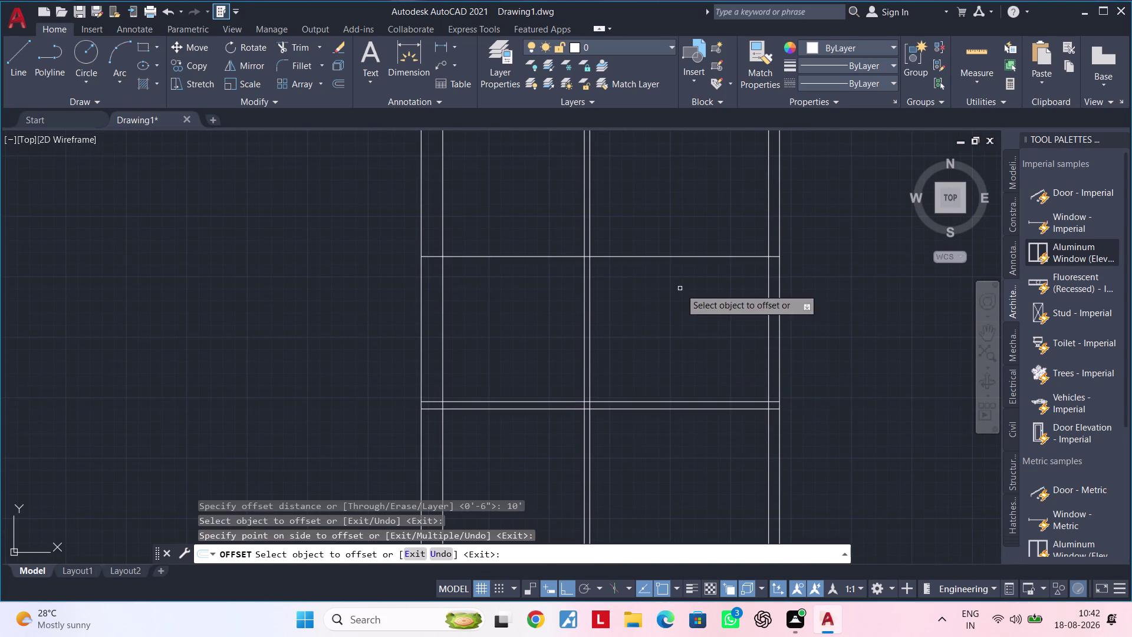
middle_drag(681, 289, 657, 359)
key(space)
key(space)
text(6)
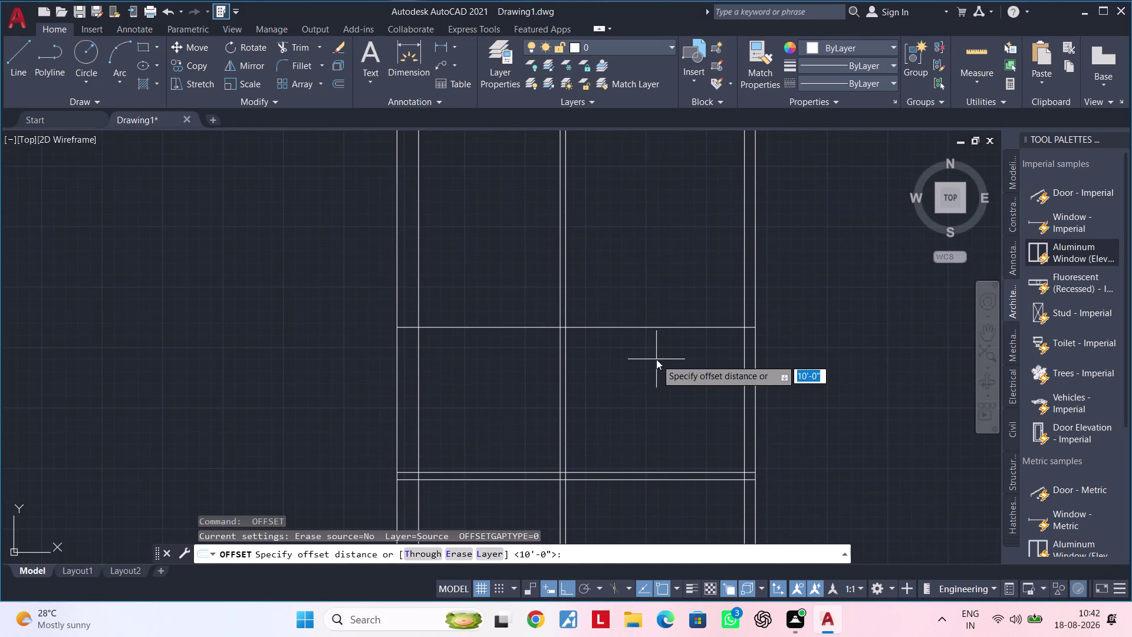
text(")
key(Return)
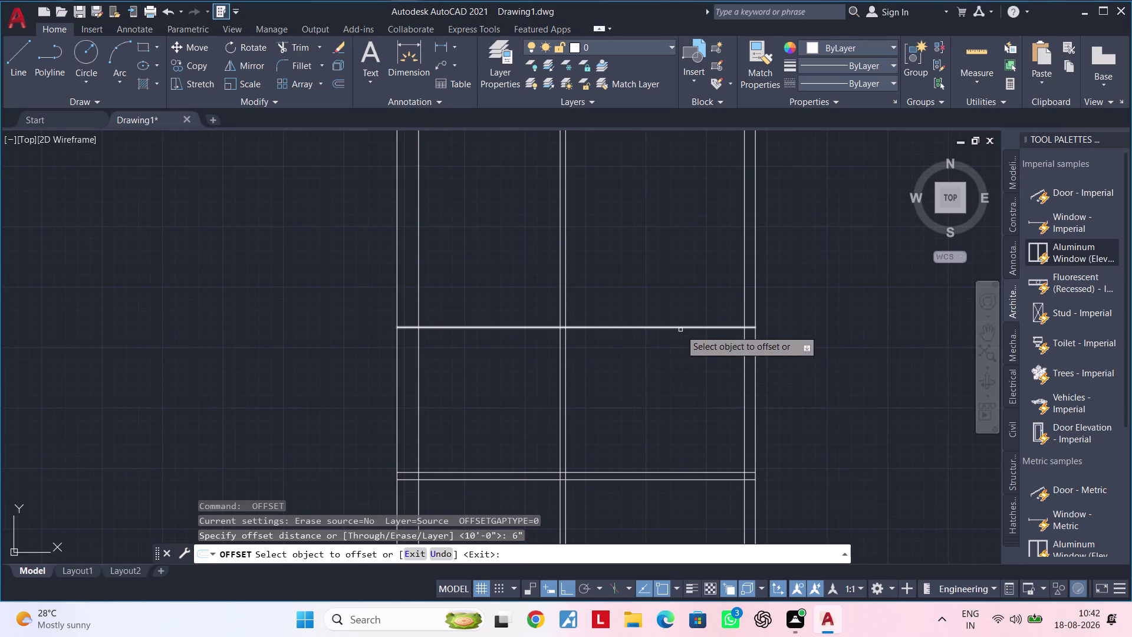
click(680, 330)
click(673, 326)
click(658, 240)
middle_drag(653, 261, 635, 369)
key(space)
Add another floor line 10' higher, doubled with a 6" slab line.
key(space)
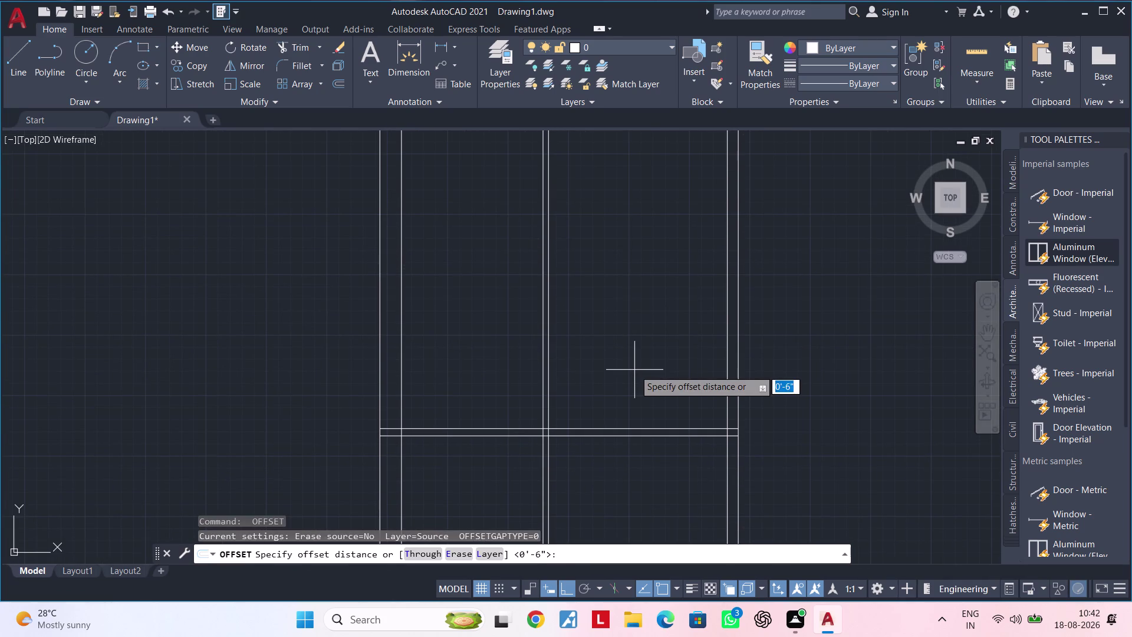
text(10')
key(Return)
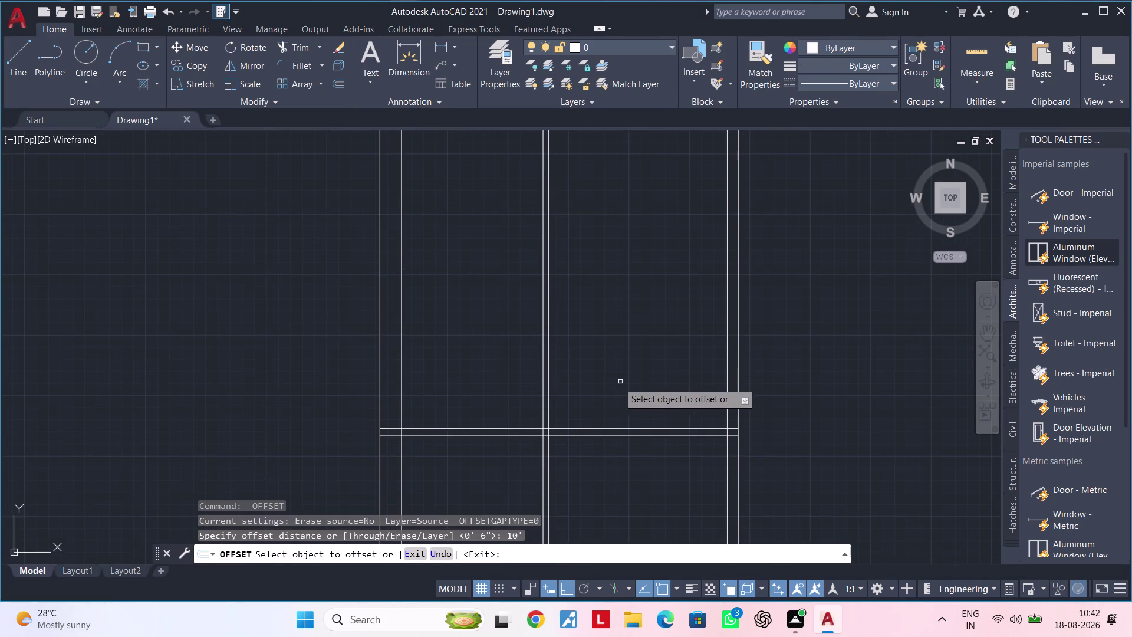
click(620, 427)
click(636, 350)
middle_drag(636, 348, 624, 449)
key(space)
key(space)
text(6")
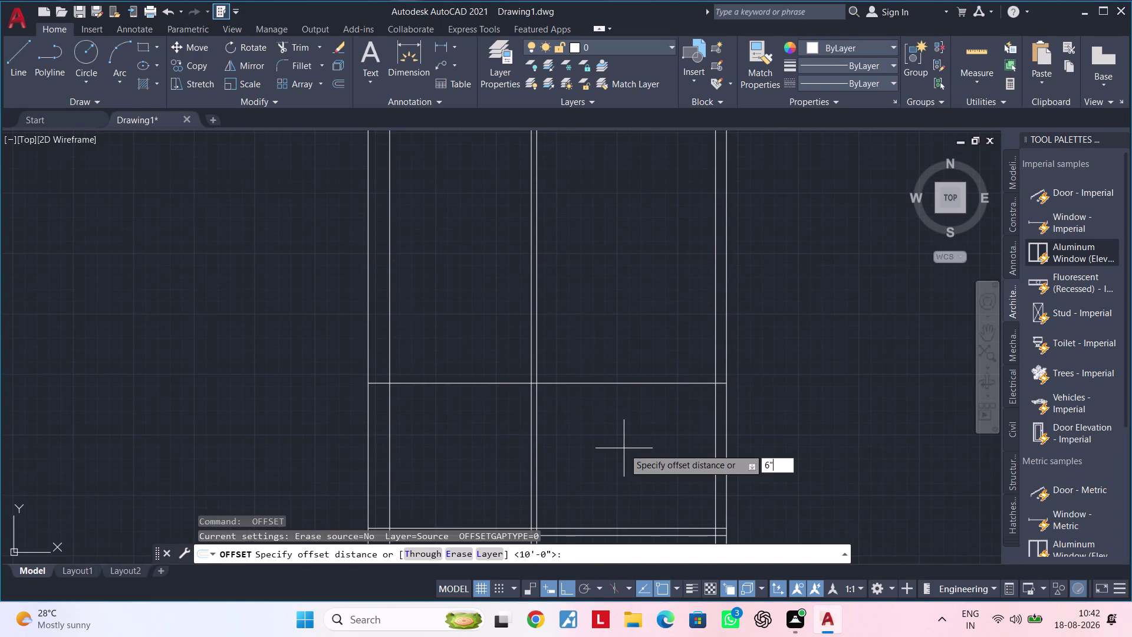
key(Return)
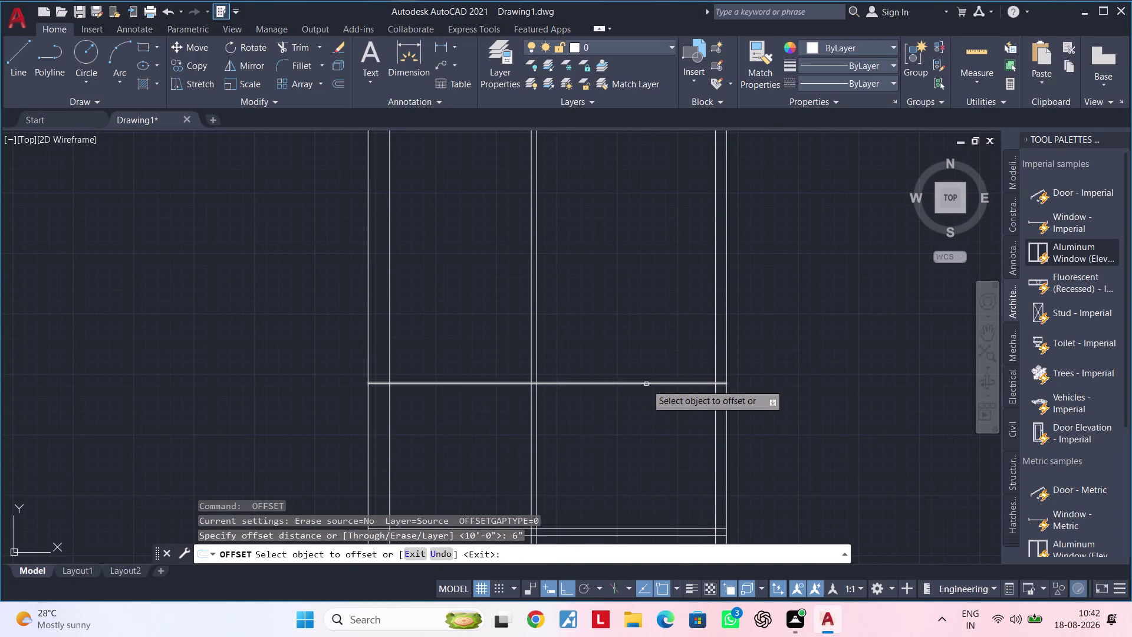
click(646, 384)
click(646, 333)
key(space)
Offset a line 3' above the top slab line.
key(space)
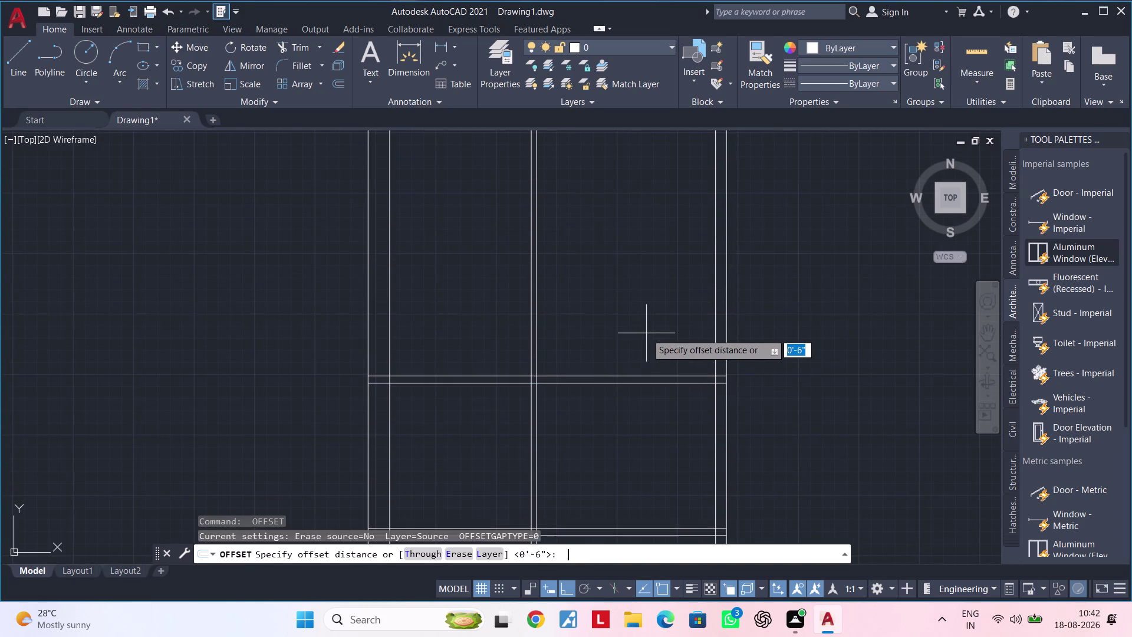
text(3)
key(apostrophe)
key(Return)
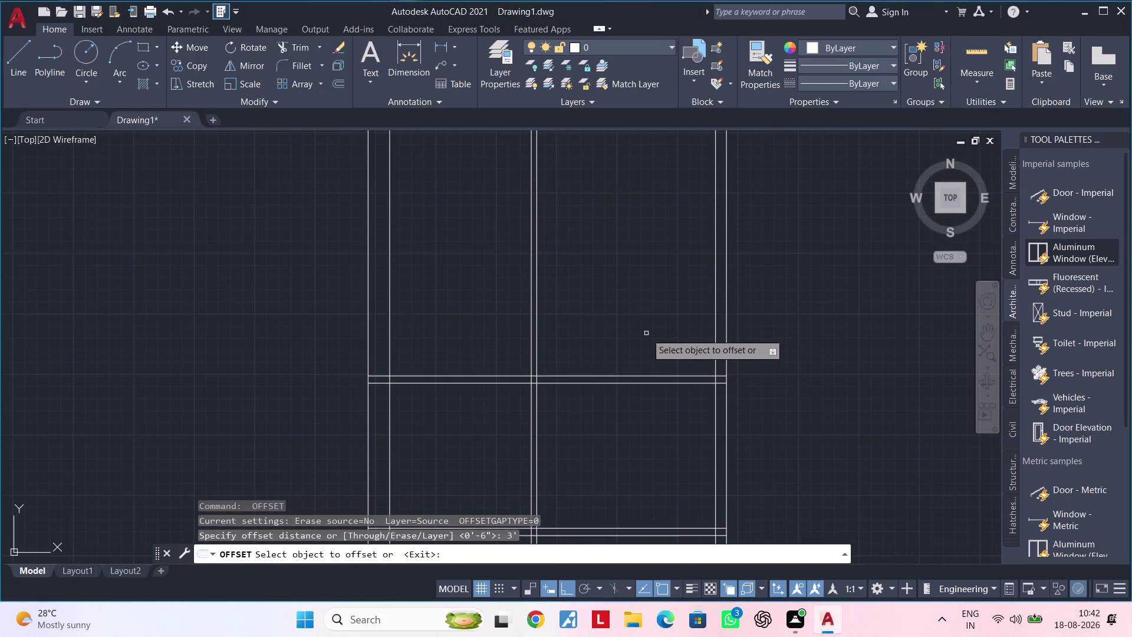
click(611, 375)
click(615, 288)
Trim the overhanging line ends of the elevation with TR.
key(Escape)
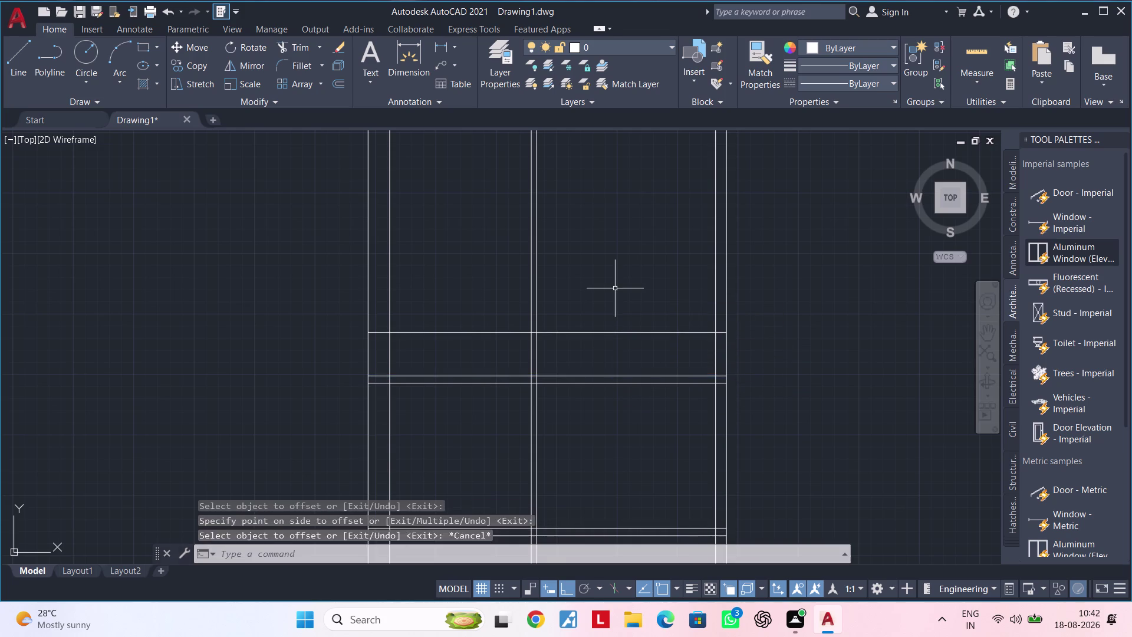
key(Escape)
key(Escape)
text(TR)
key(space)
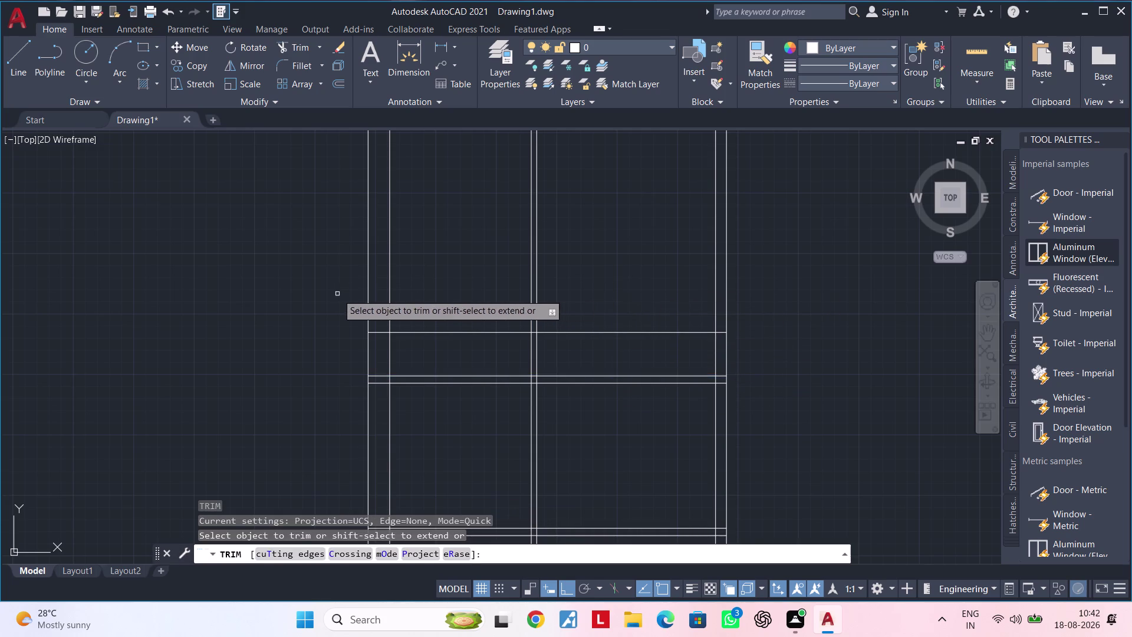
drag(337, 294, 710, 281)
click(710, 281)
double_click(738, 279)
key(Escape)
Stretch the elevation's bottom line past both outer column lines as a ground line.
scroll(down, 3)
middle_drag(746, 271, 744, 205)
key(Escape)
middle_drag(701, 371, 699, 299)
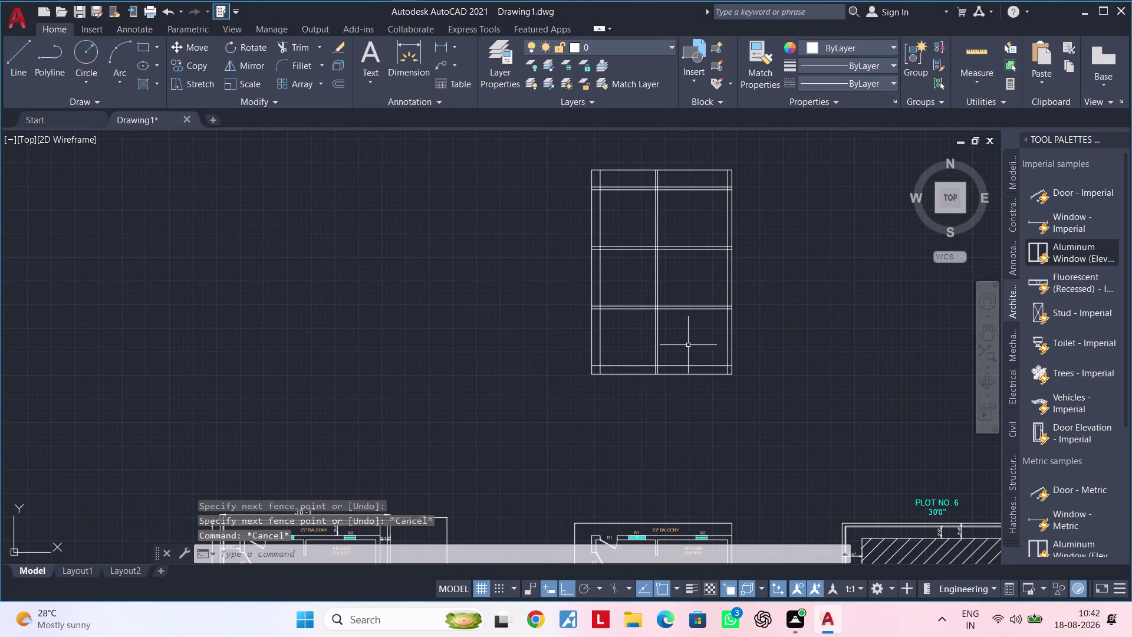
key(Escape)
key(Escape)
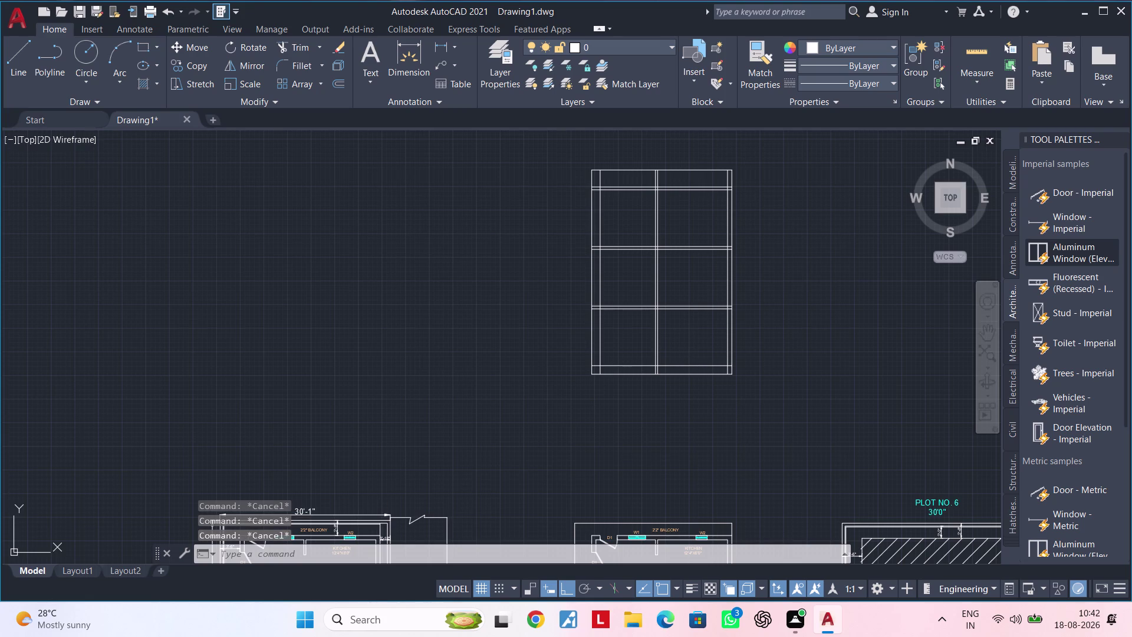
key(Escape)
key(Escape)
middle_drag(645, 403, 587, 400)
scroll(up, 3)
click(654, 368)
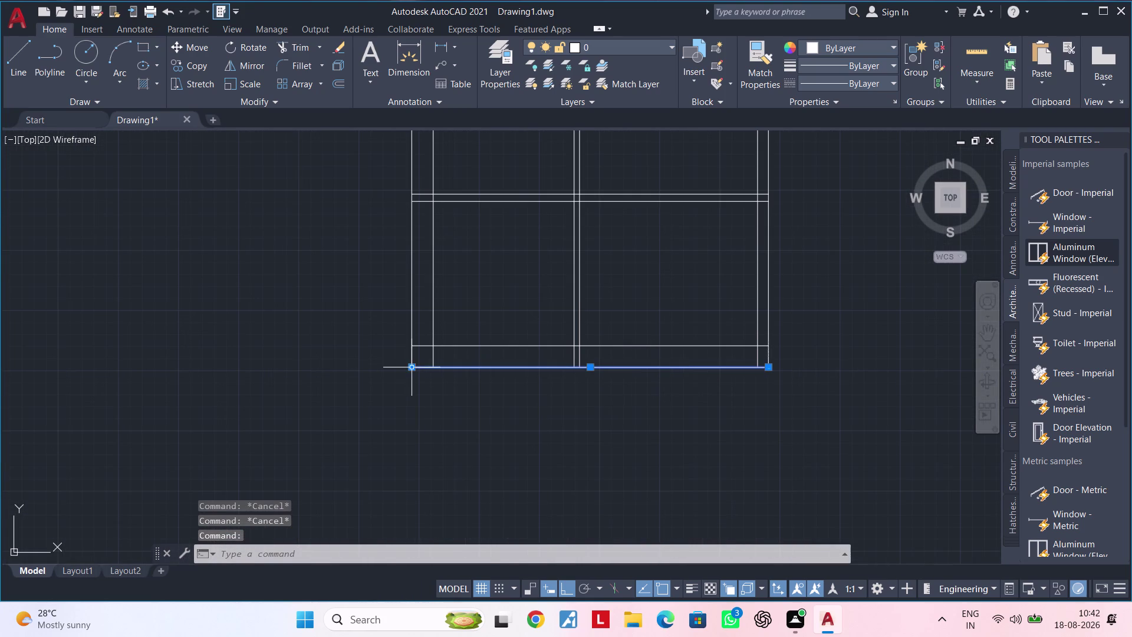
click(408, 367)
click(312, 366)
click(771, 368)
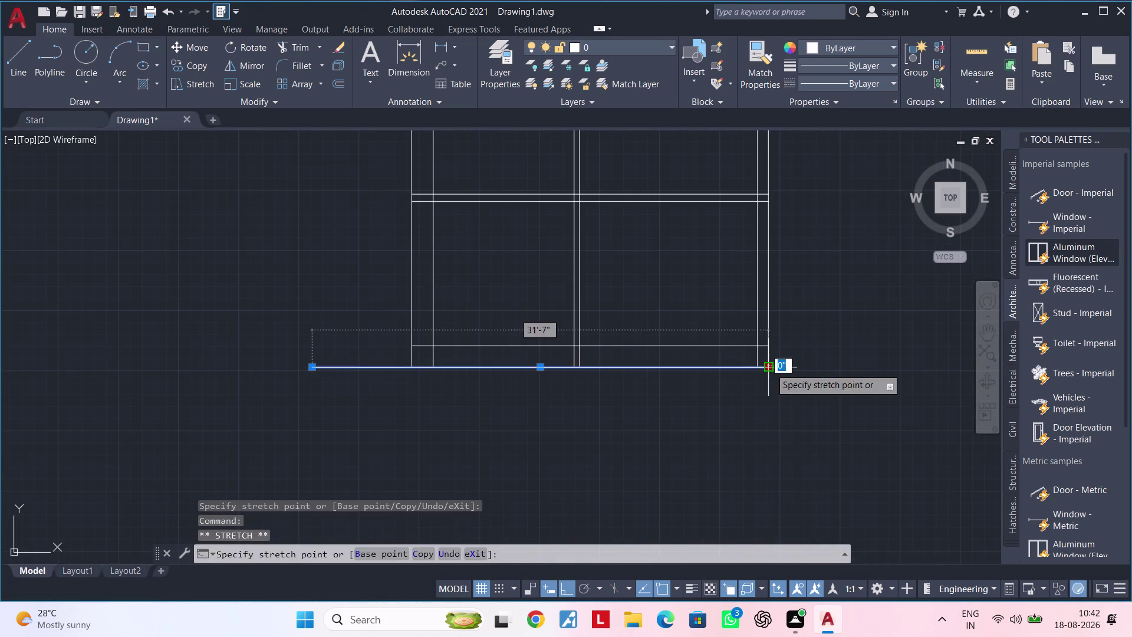
click(875, 368)
scroll(down, 3)
middle_drag(804, 398, 809, 422)
key(Escape)
Zoom and pan to the lower-left corner of the elevation.
scroll(up, 3)
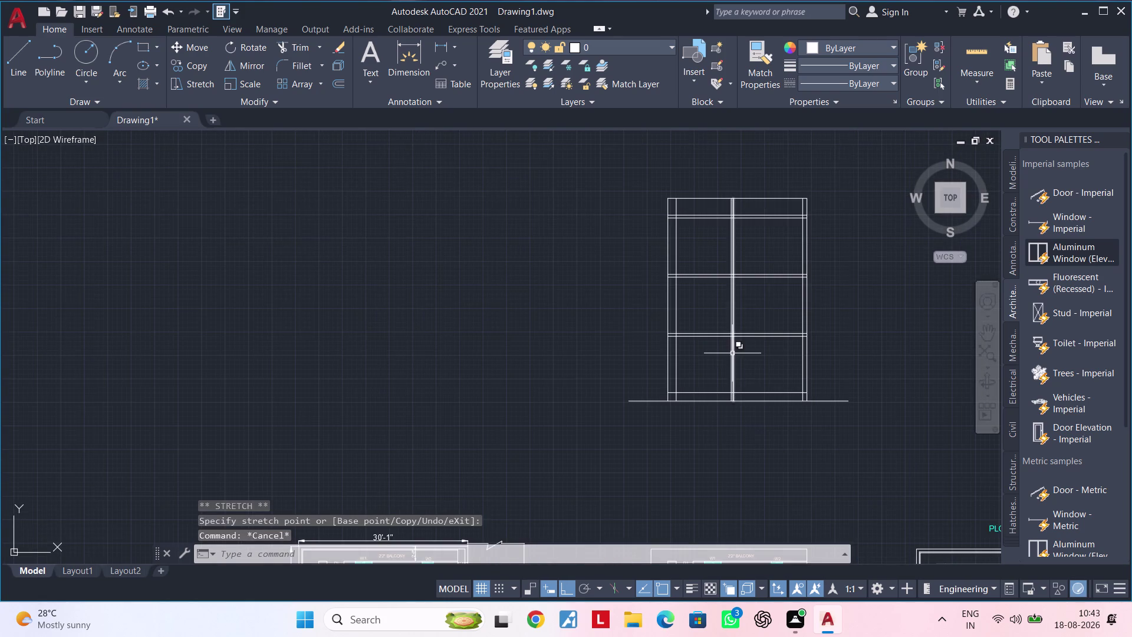
middle_drag(732, 354, 711, 394)
middle_drag(699, 377, 731, 356)
scroll(up, 3)
middle_drag(704, 386, 709, 432)
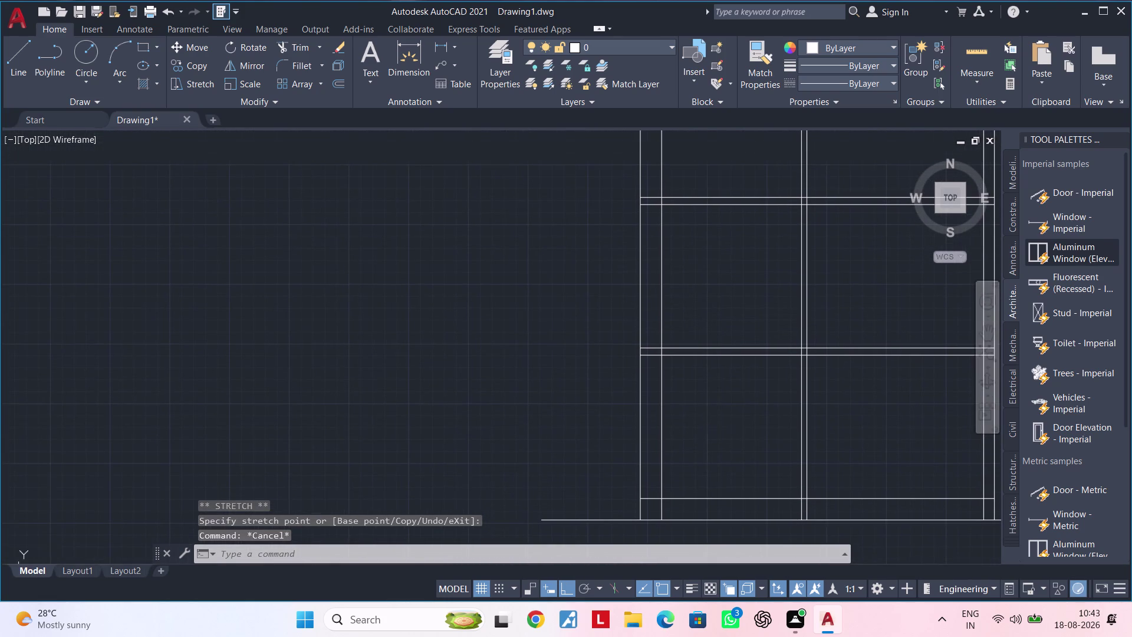
scroll(up, 3)
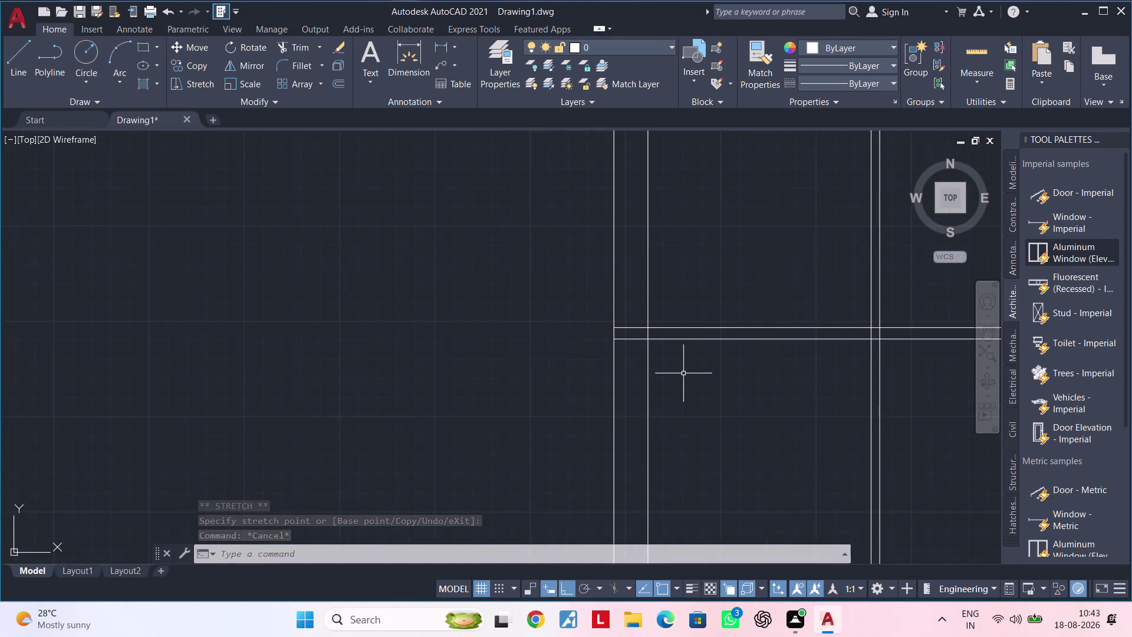
Offset the floor line 3' upward.
middle_drag(683, 373, 686, 431)
key(Escape)
key(Escape)
key(Escape)
text(OF)
key(space)
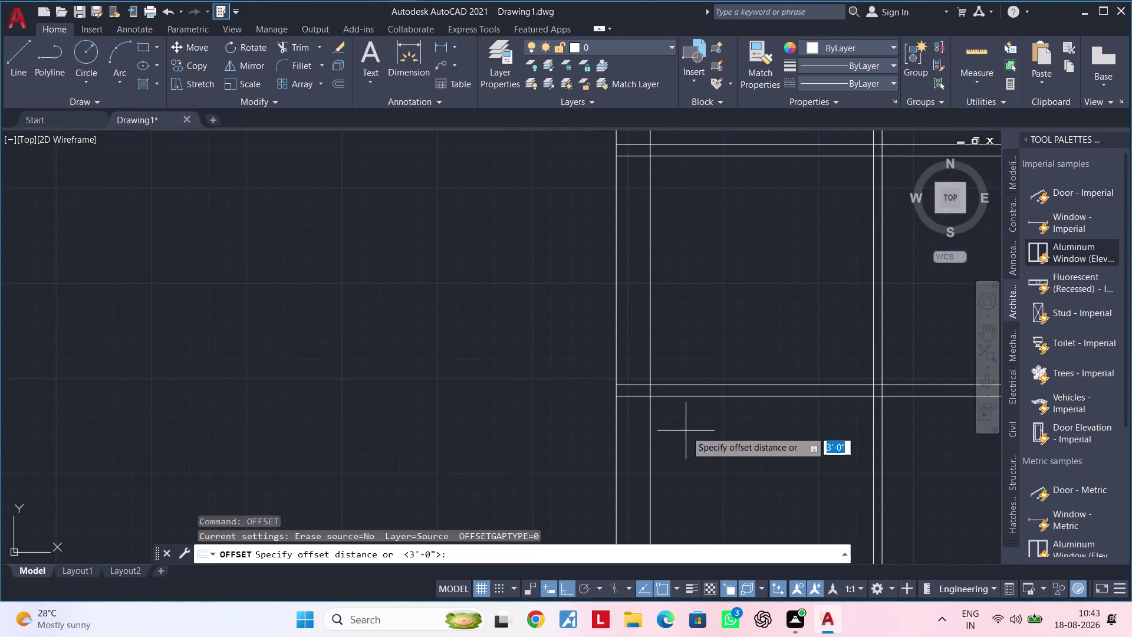
text(3')
key(Return)
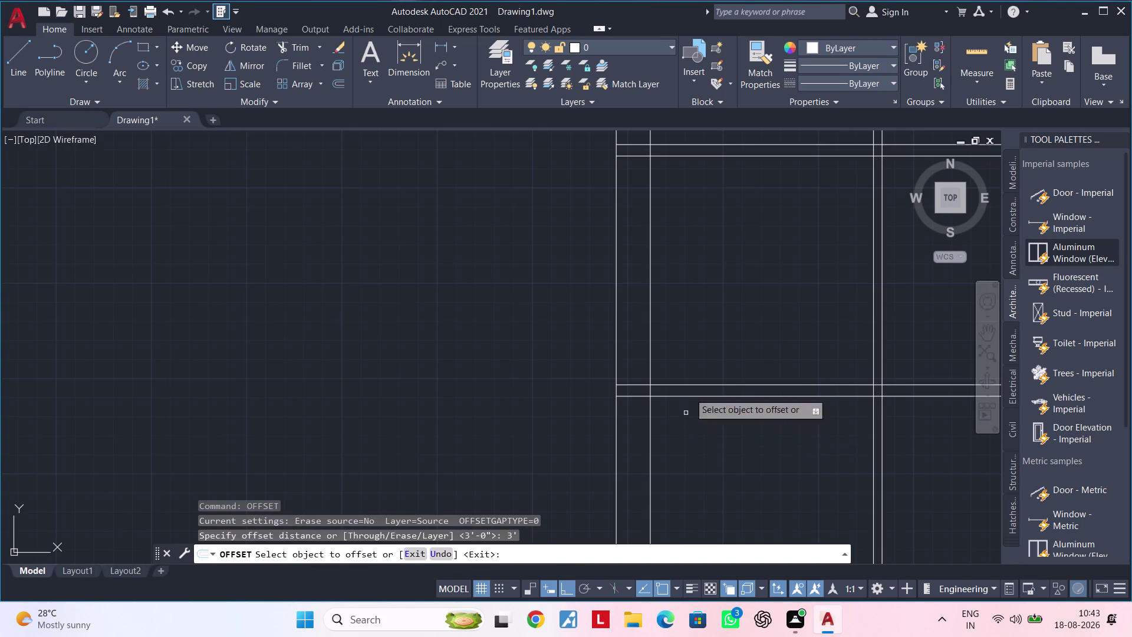
click(702, 383)
click(703, 312)
key(Escape)
key(Escape)
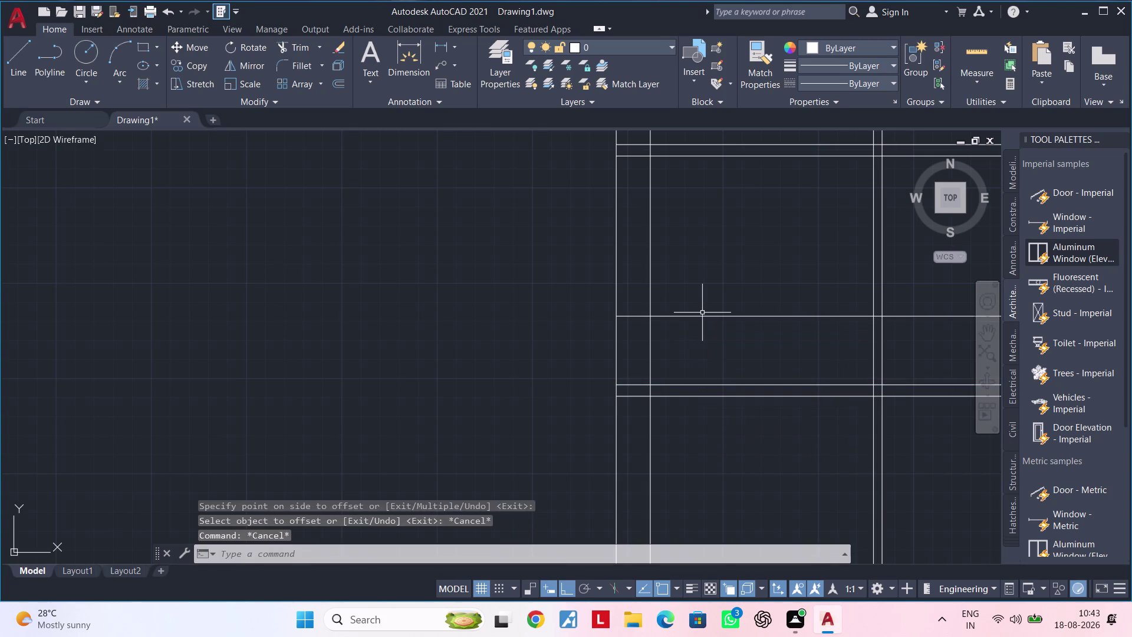
key(Escape)
key(Escape)
key(Escape)
key(Escape)
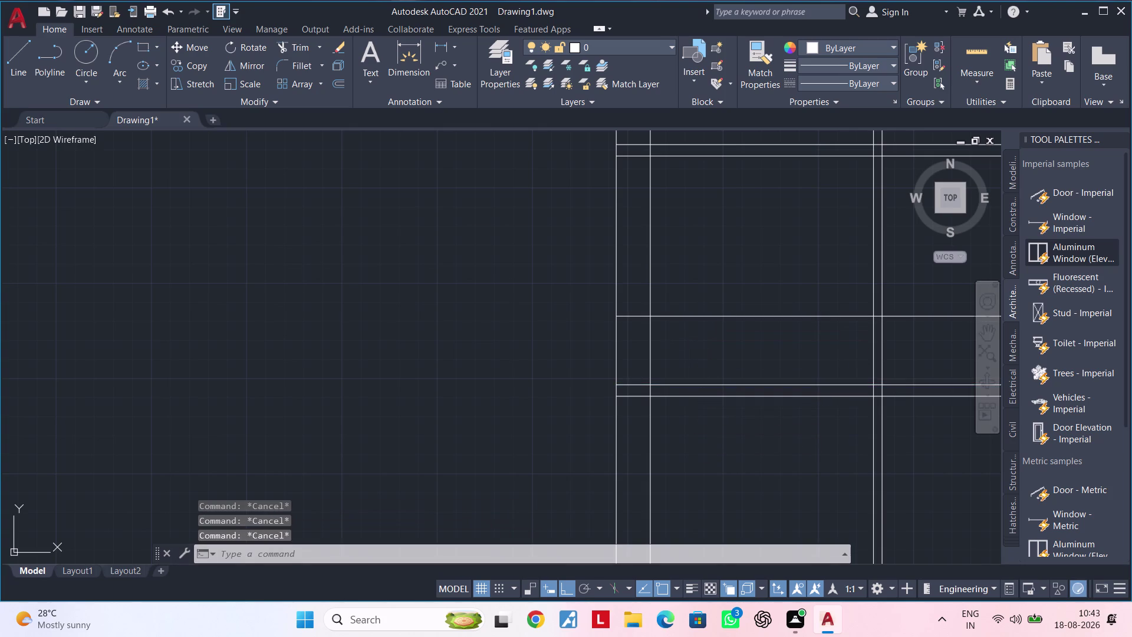
key(Escape)
key(Escape)
key(Escape)
key(Escape)
key(Escape)
key(Escape)
key(Escape)
key(Escape)
key(Escape)
key(Escape)
key(Escape)
key(Escape)
key(Escape)
key(Escape)
Start a 1' offset of the column line, then cancel it.
text(OF)
key(space)
text(1)
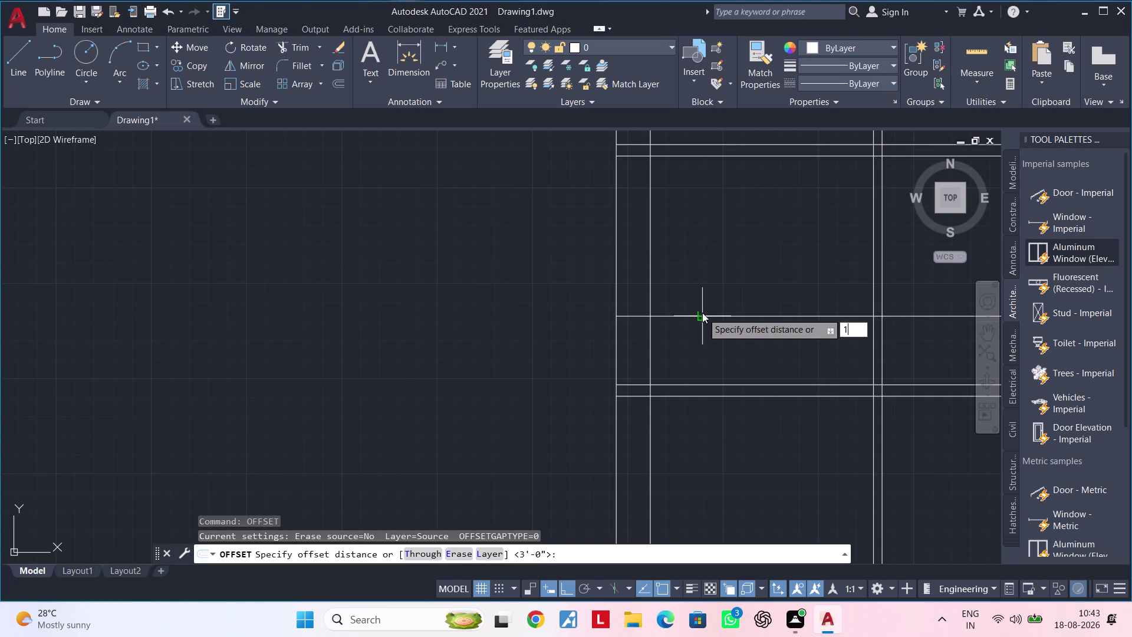
text(')
key(Return)
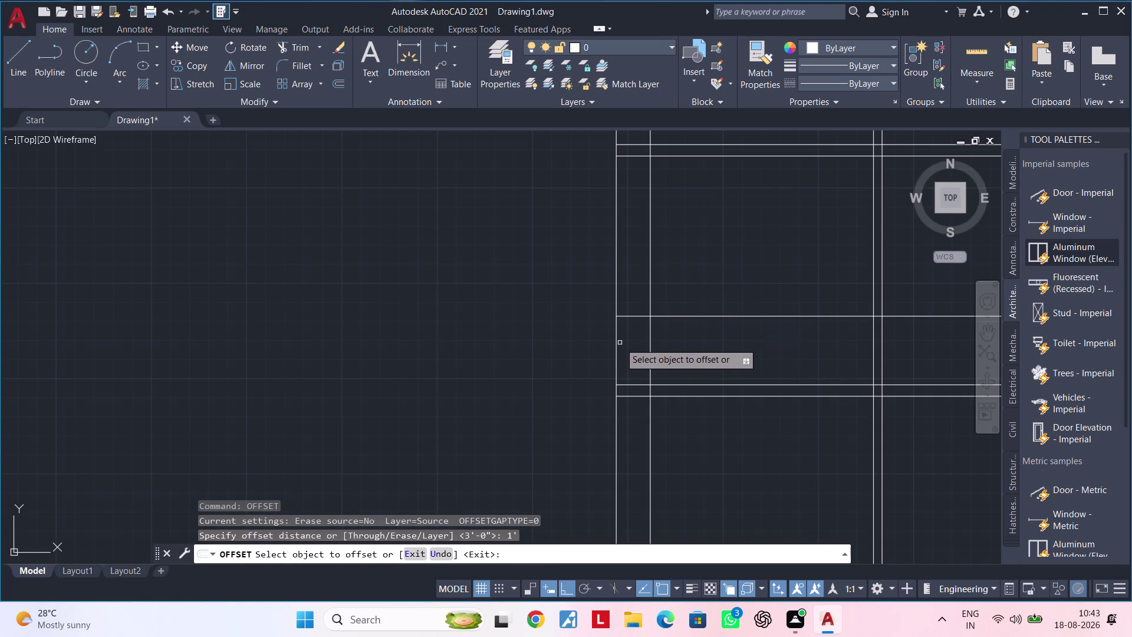
click(615, 344)
key(Escape)
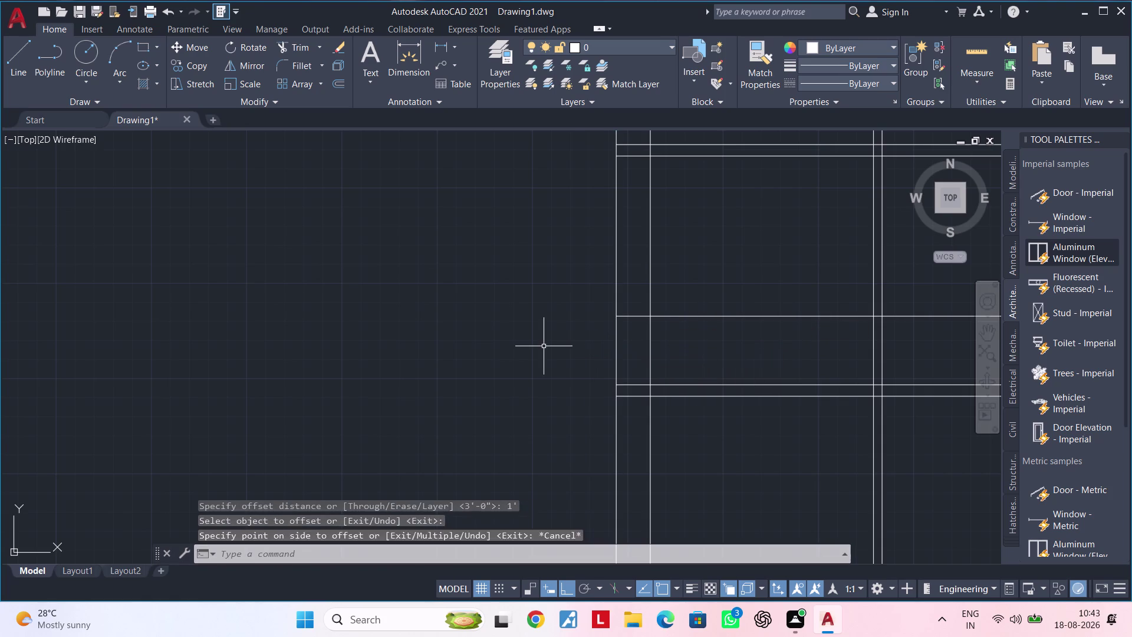
key(Escape)
key(Escape)
Offset the left column line 3' to the left.
text(OF)
key(space)
text(3)
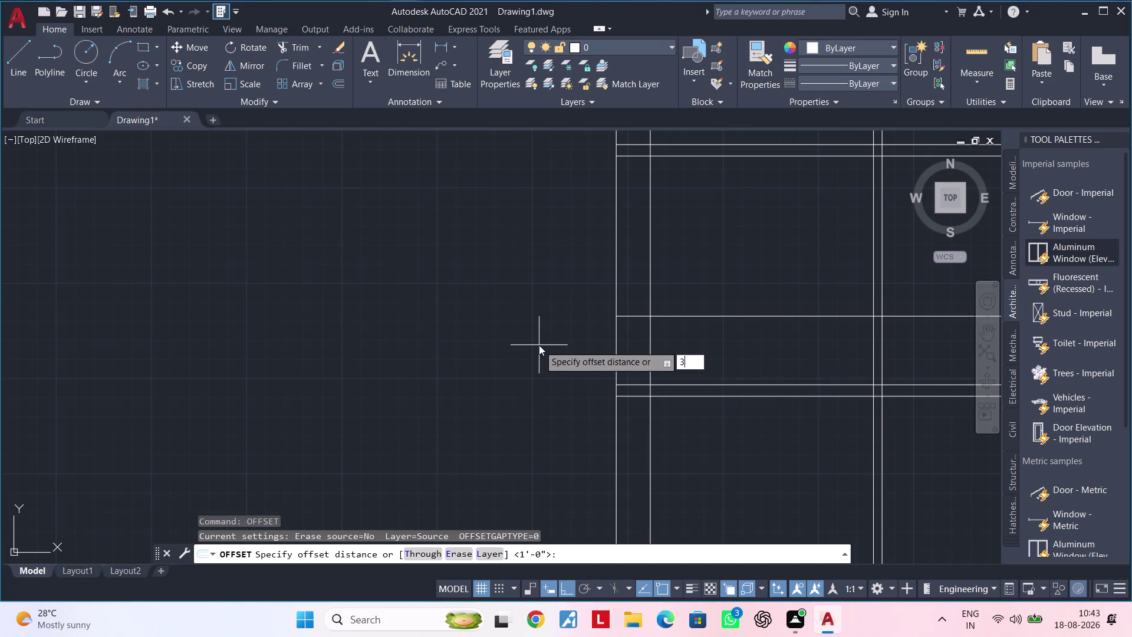
text(')
key(Return)
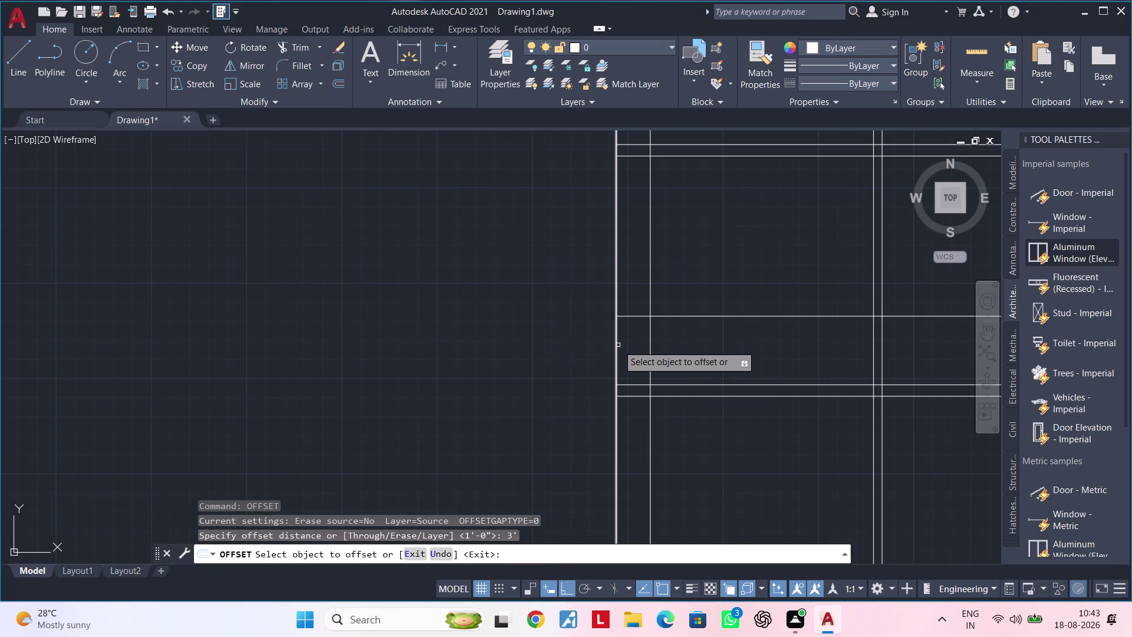
click(618, 345)
click(520, 351)
key(Escape)
key(Escape)
key(Escape)
Extend the new horizontal line to the new vertical line with EX.
text(E)
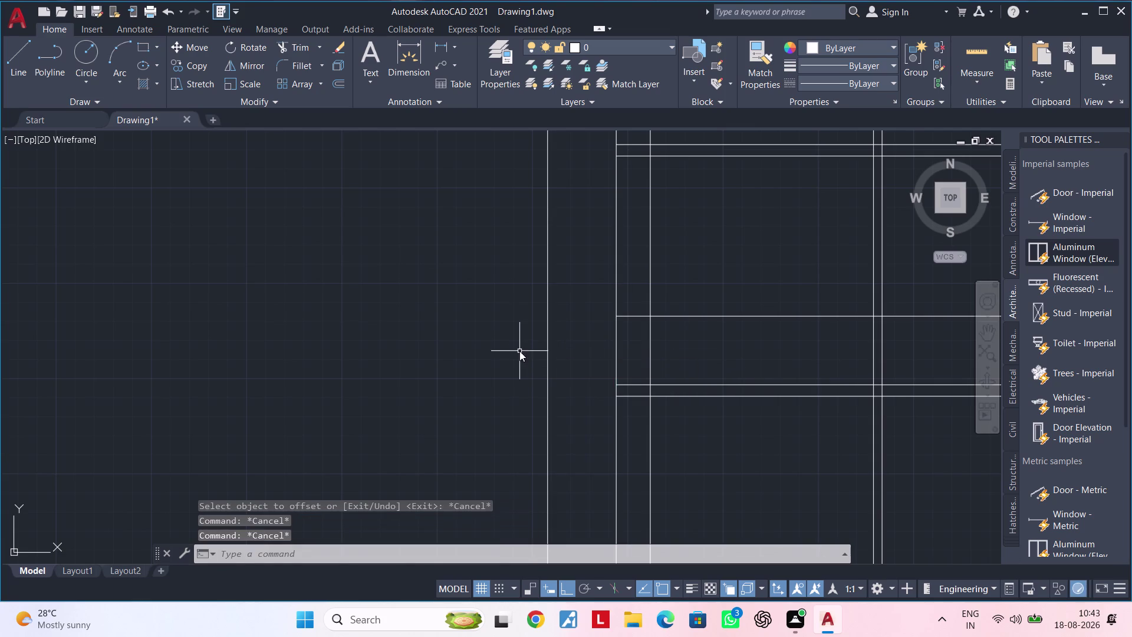
text(X)
key(space)
click(630, 315)
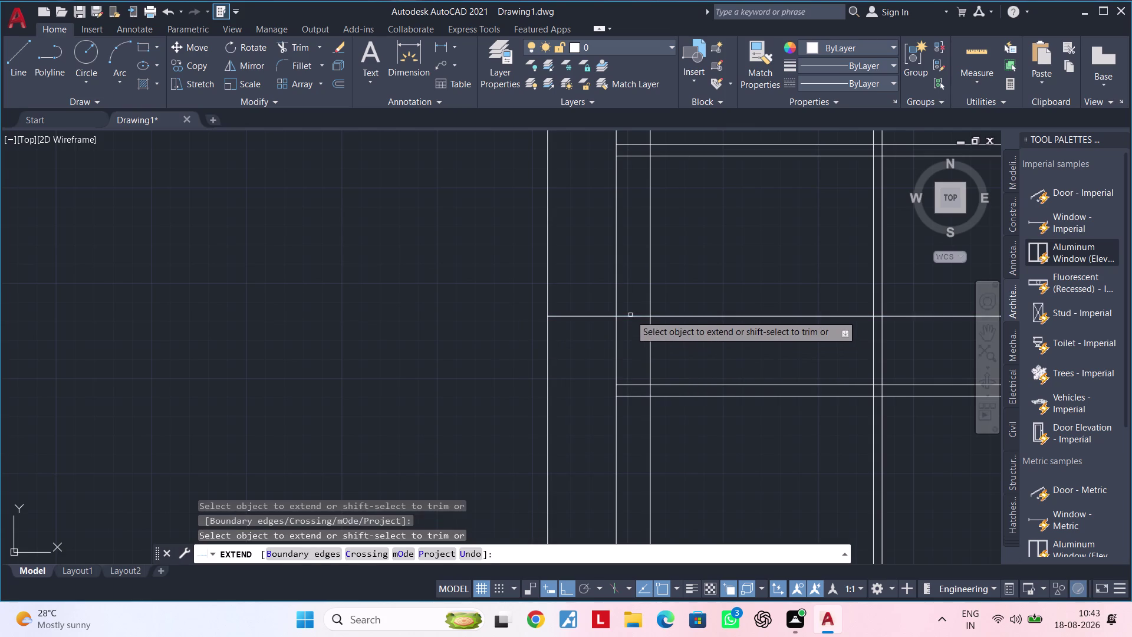
Extend both floor lines to the new vertical and trim it above and below.
click(628, 396)
click(629, 386)
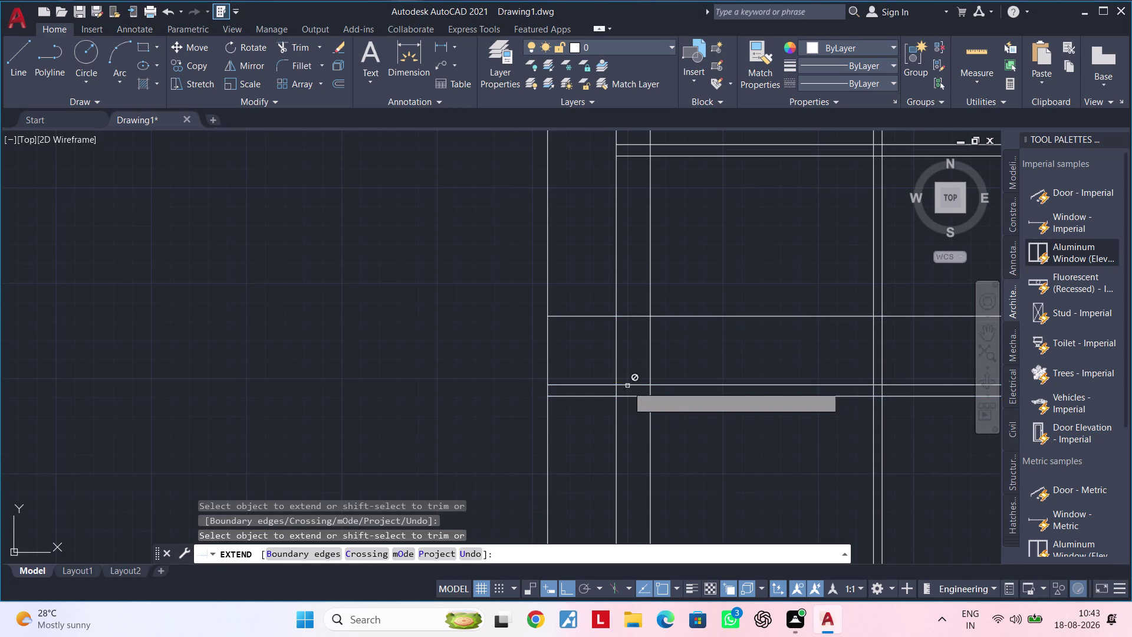
key(Escape)
key(Escape)
key(t)
text(R)
key(space)
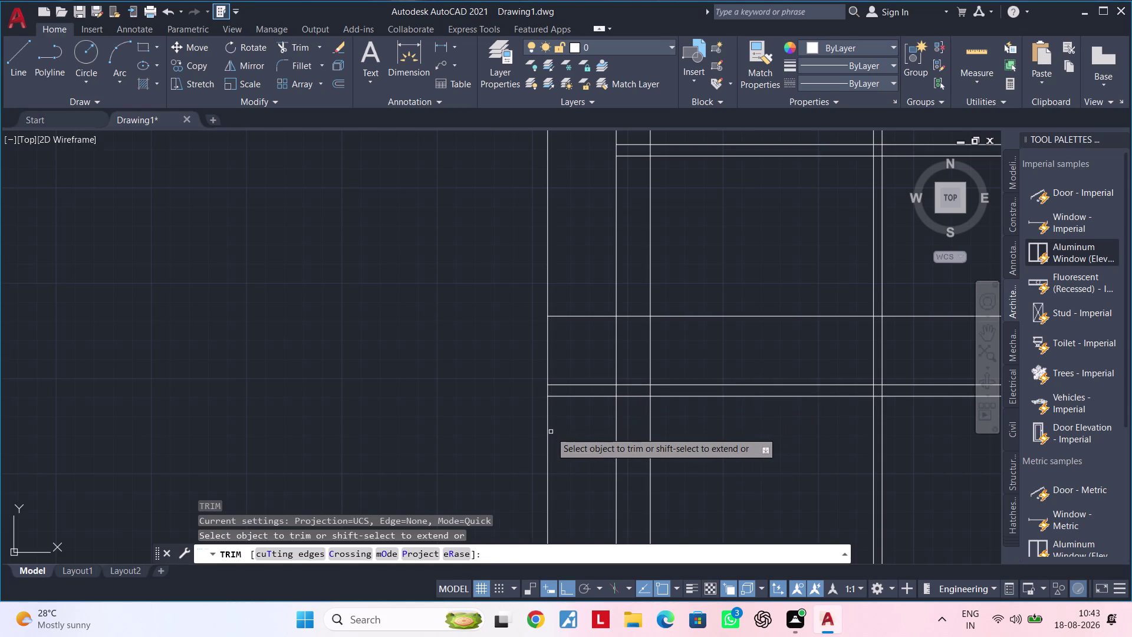
click(547, 432)
click(548, 298)
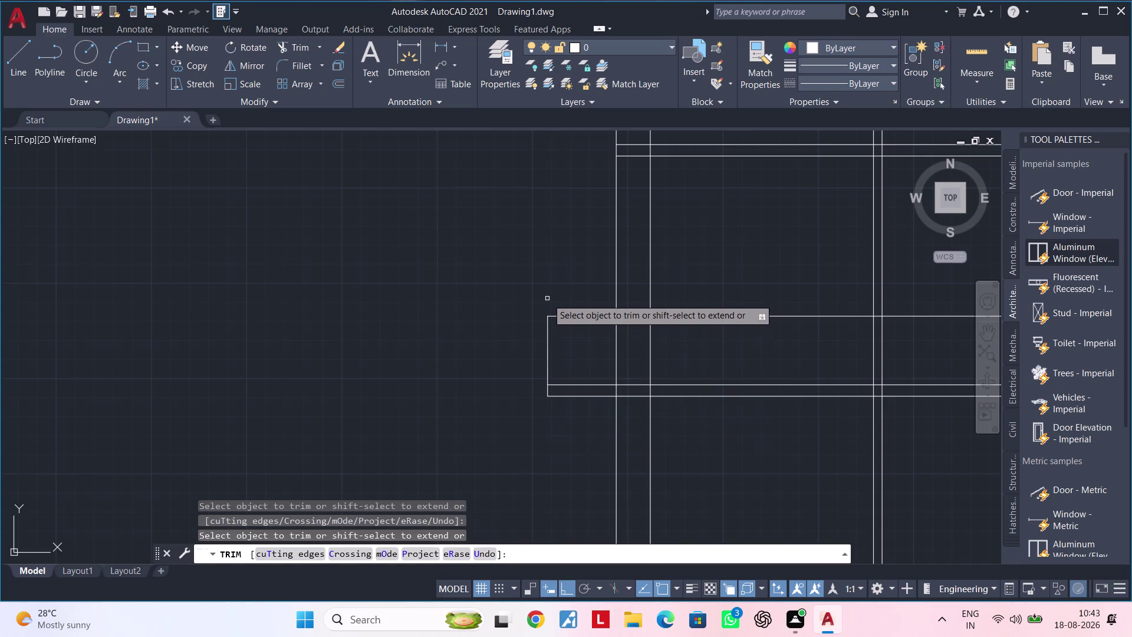
scroll(down, 3)
middle_drag(509, 307, 386, 323)
key(Escape)
key(Escape)
Trim the two floor line stubs inside the balcony outline.
middle_drag(520, 394, 615, 404)
key(Escape)
key(Escape)
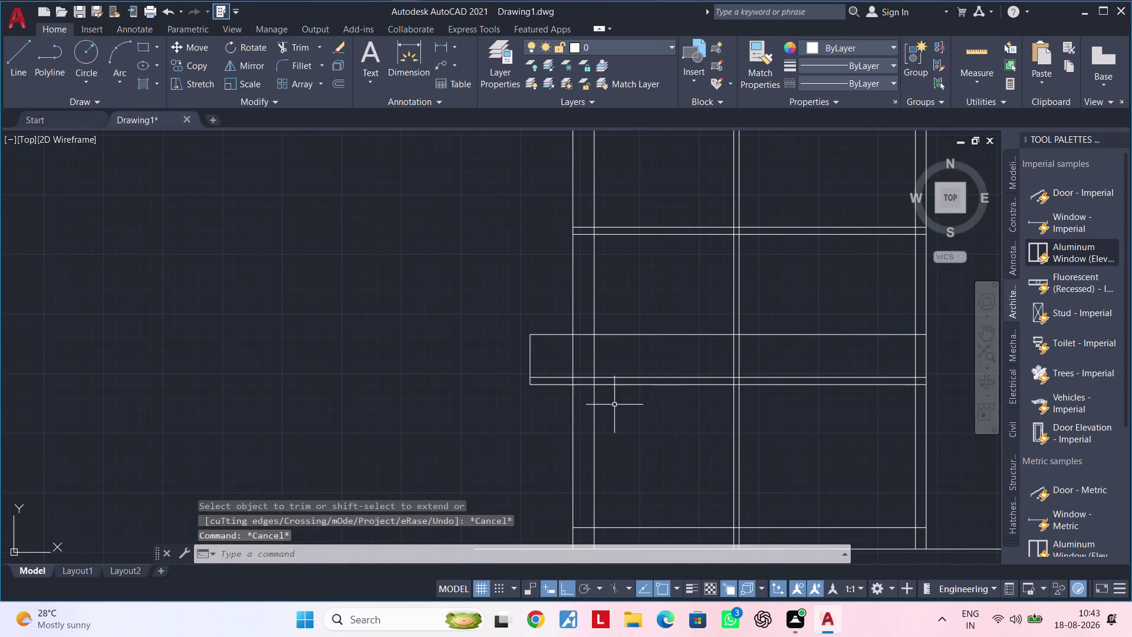
key(Escape)
key(Escape)
key(Escape)
key(Escape)
middle_drag(619, 409, 619, 429)
key(Escape)
key(Escape)
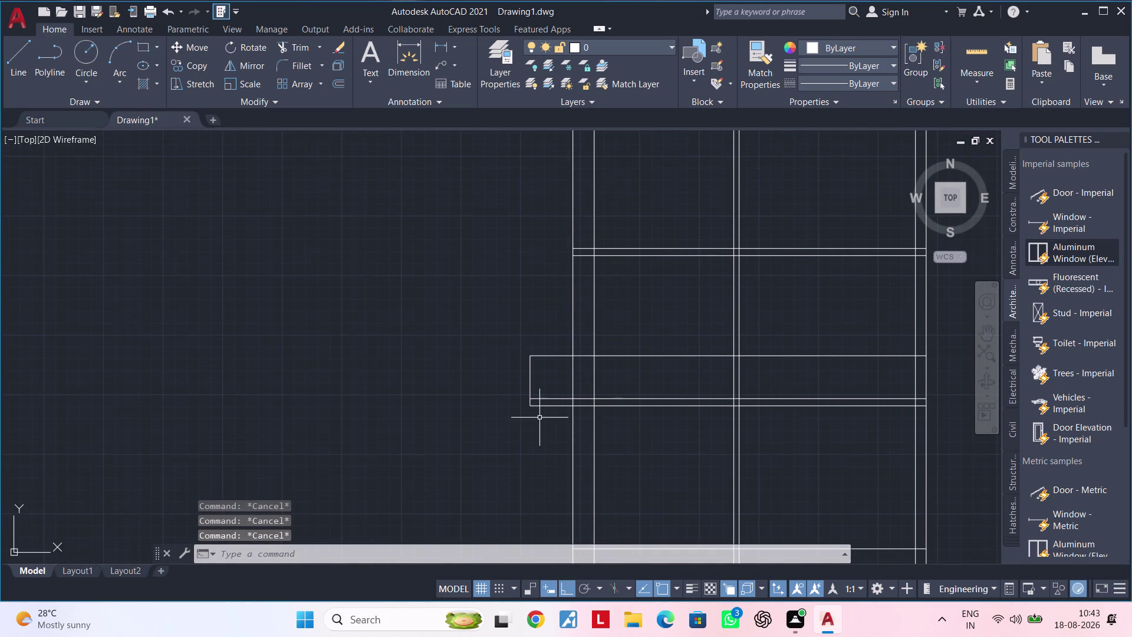
click(550, 415)
key(Escape)
key(Escape)
key(Escape)
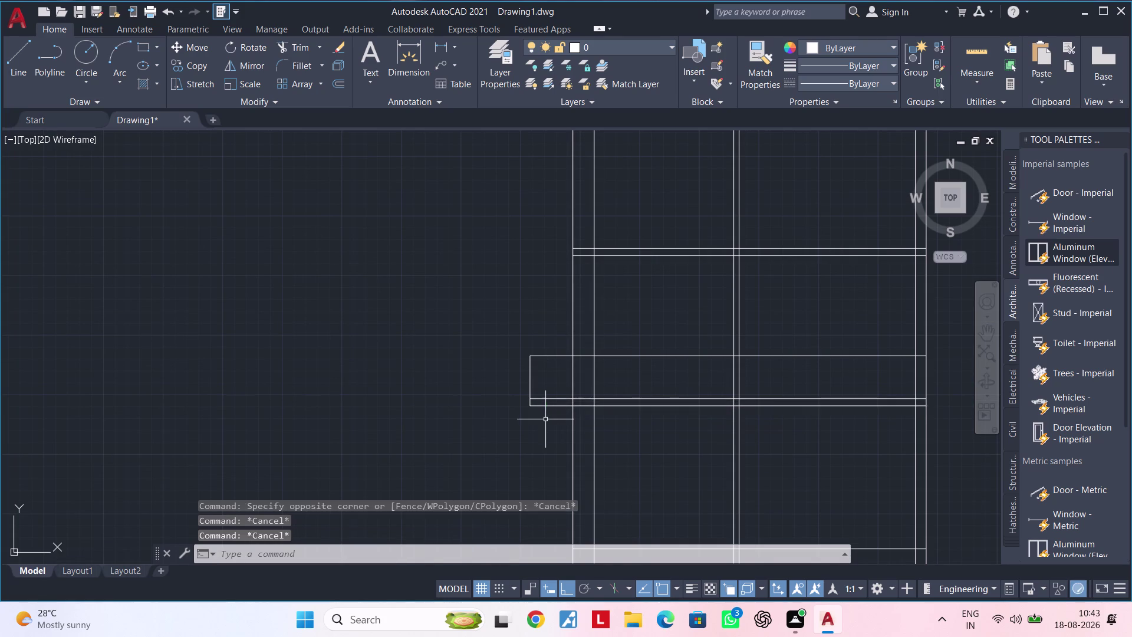
key(Escape)
key(Escape)
scroll(up, 3)
middle_drag(549, 424, 550, 455)
key(Escape)
key(Escape)
key(Escape)
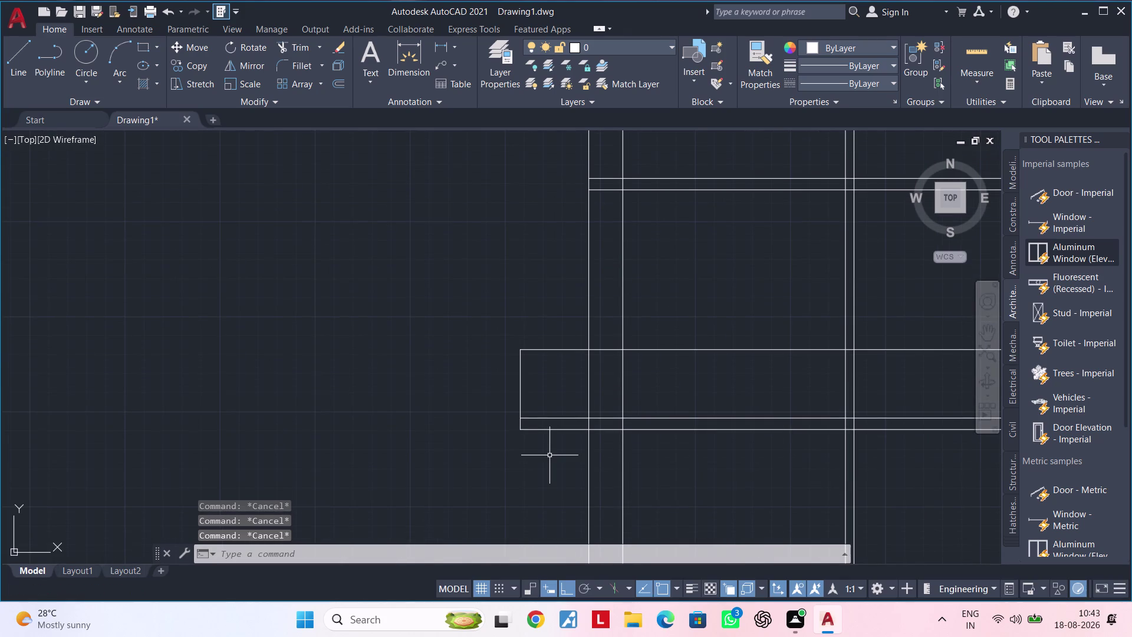
text(TR)
key(space)
click(581, 429)
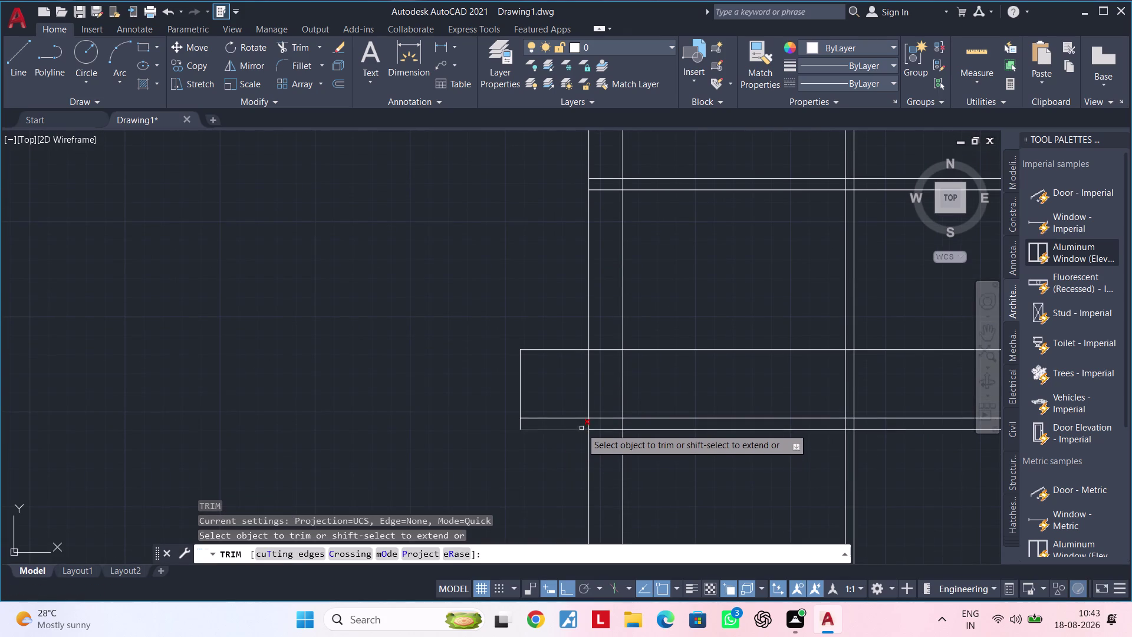
click(580, 417)
key(Escape)
key(Escape)
key(Escape)
Draw a line from the balcony outline's left edge to the column line.
text(L)
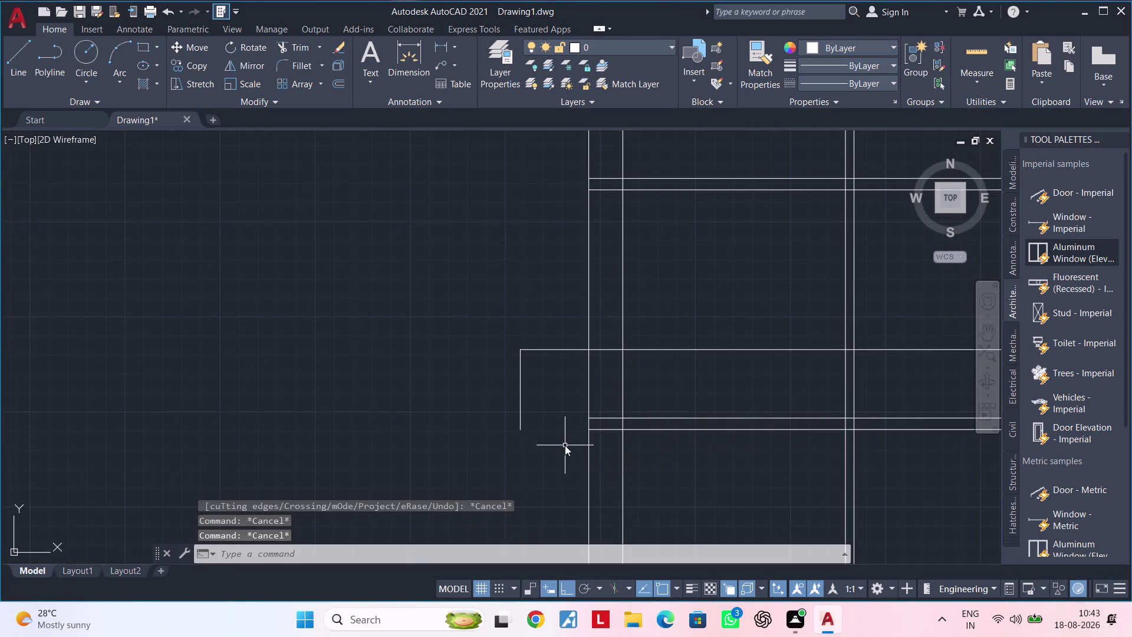
key(space)
scroll(up, 3)
click(609, 411)
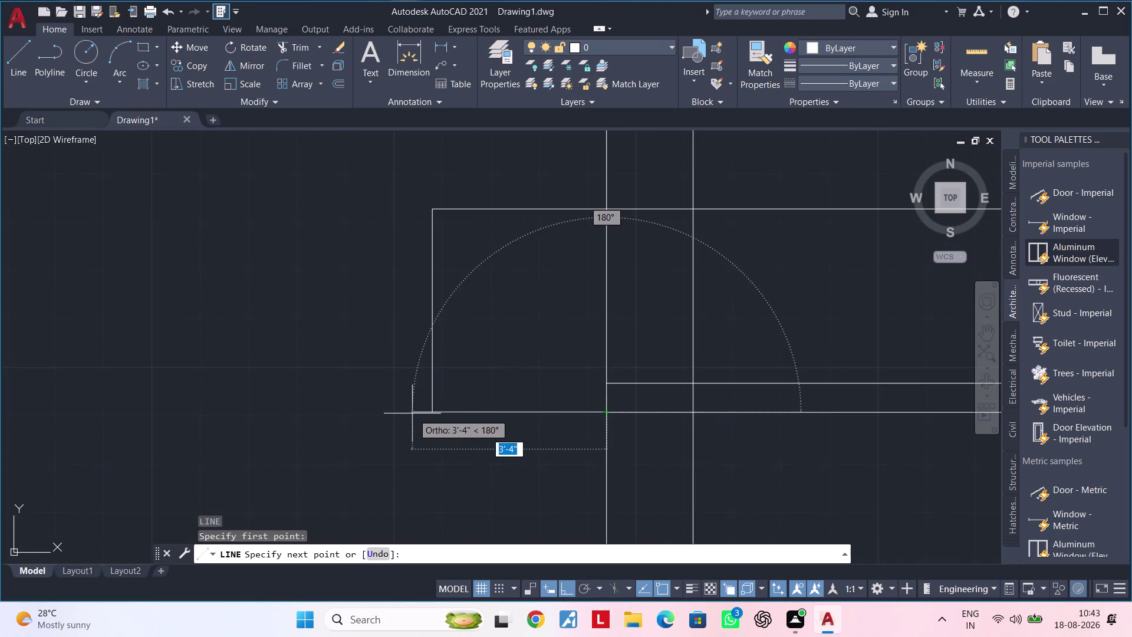
click(431, 414)
key(Escape)
key(space)
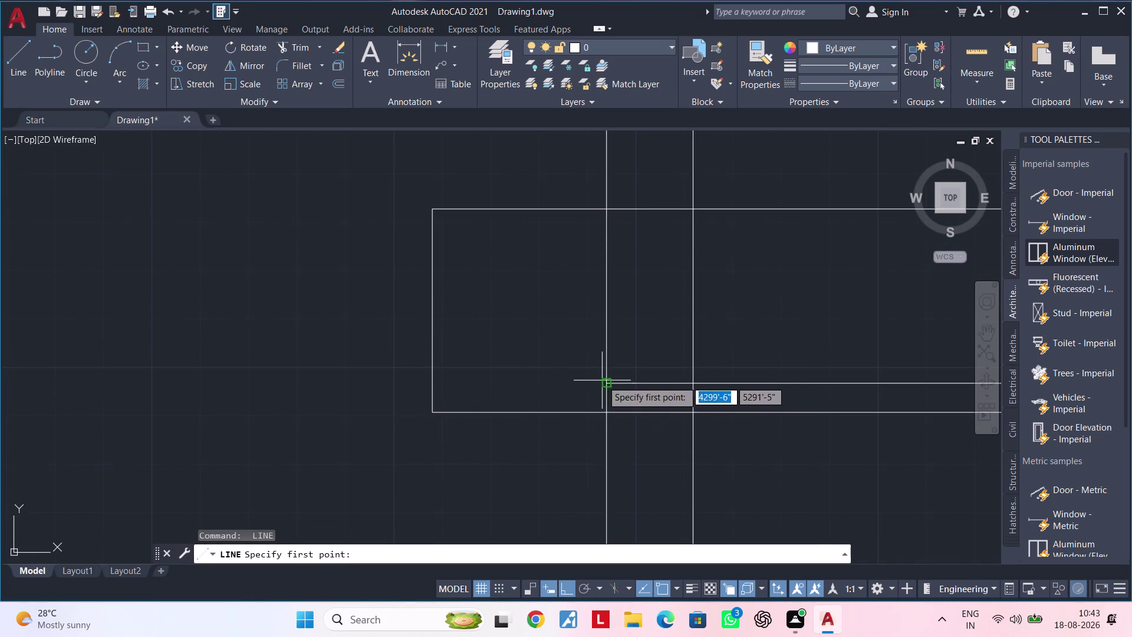
click(608, 387)
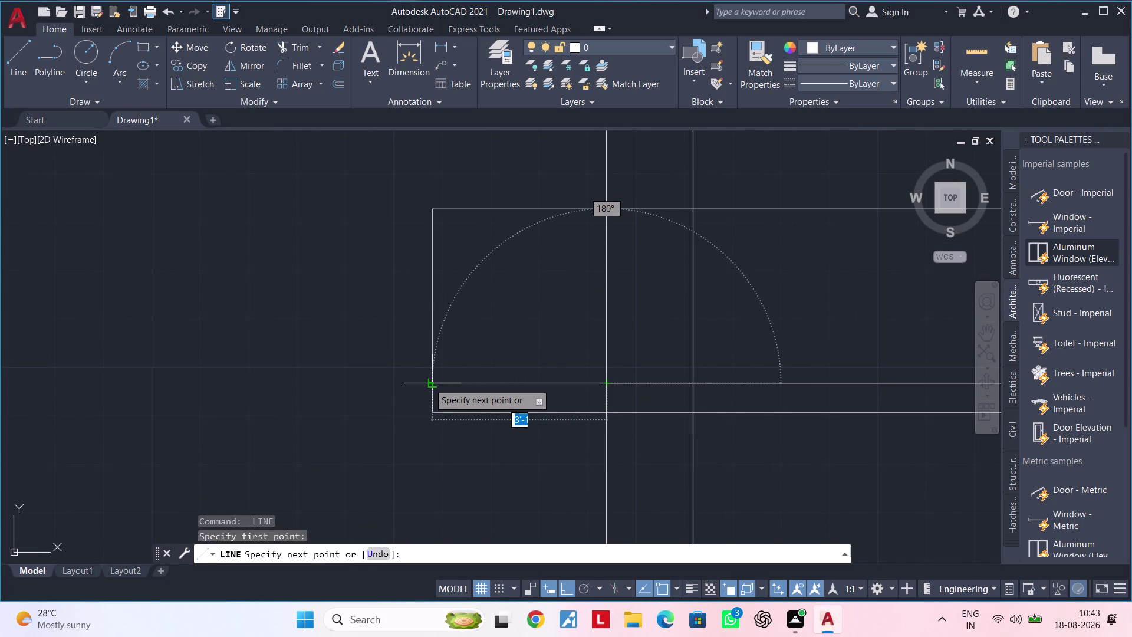
click(432, 385)
key(Escape)
Trim the top edge left of the column line and draw the parapet line.
scroll(down, 3)
middle_drag(535, 332, 542, 428)
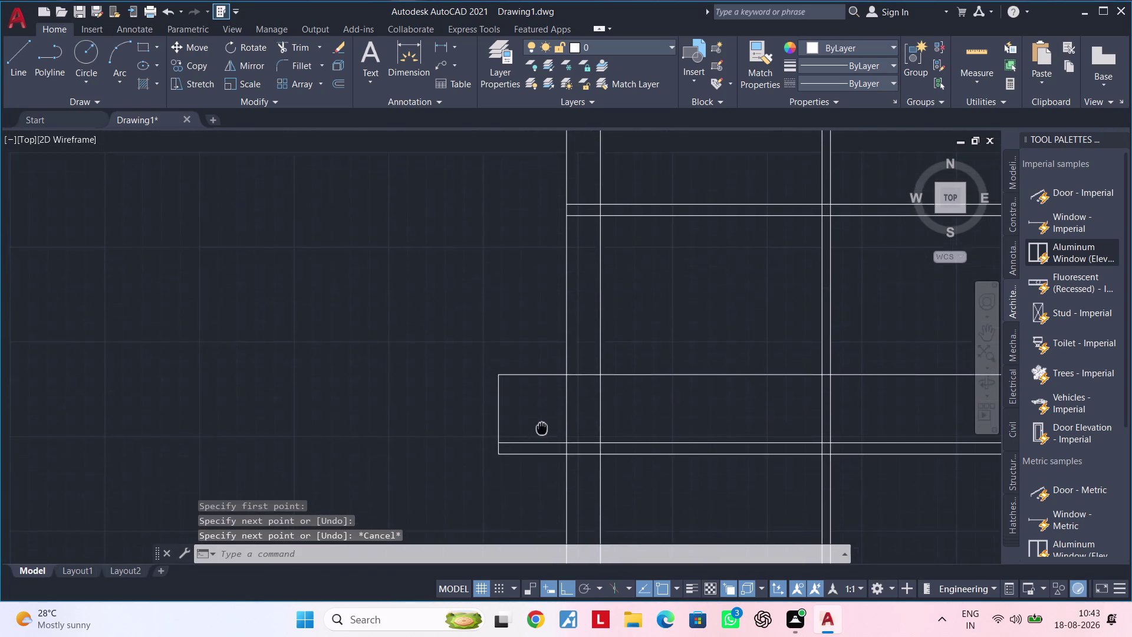
middle_drag(542, 428, 544, 465)
scroll(up, 3)
text(TR)
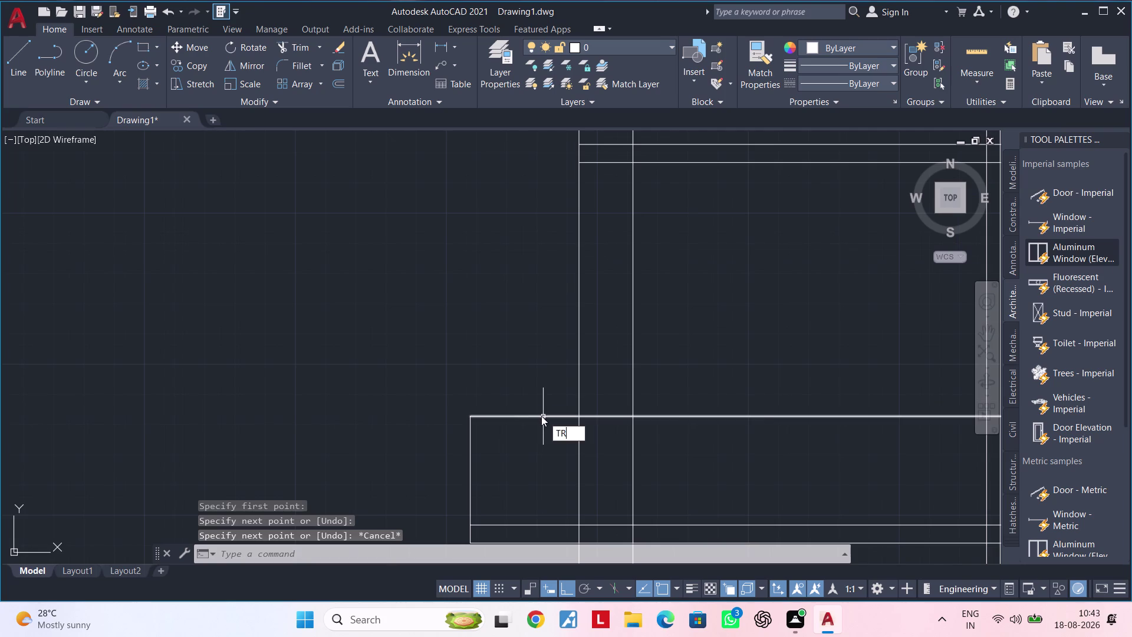
key(space)
click(542, 416)
key(Escape)
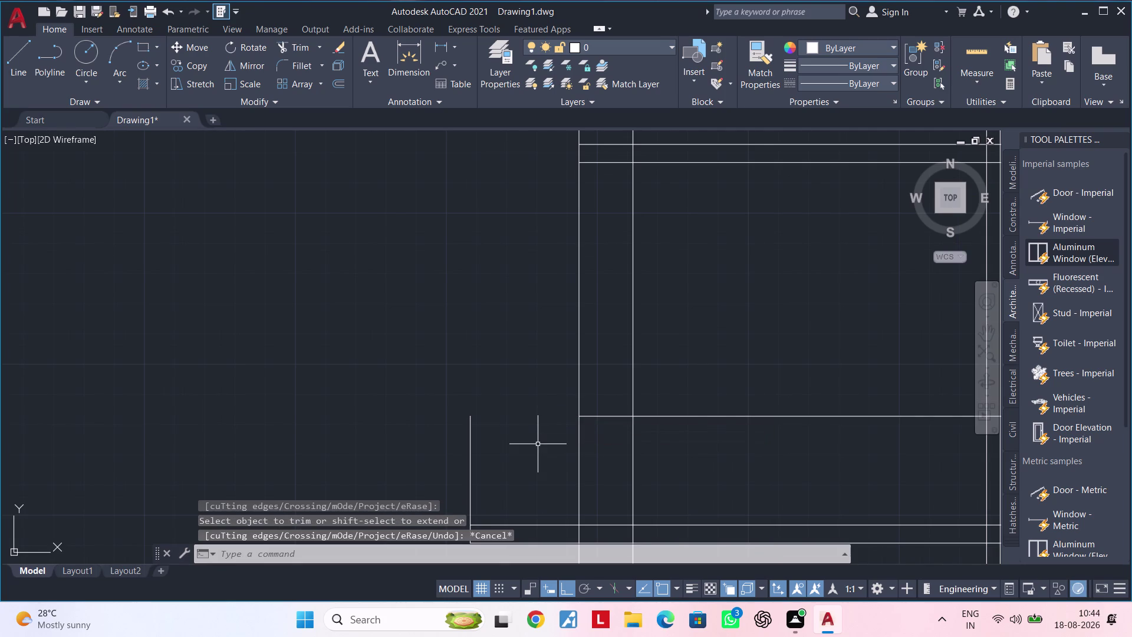
key(l)
key(space)
click(578, 416)
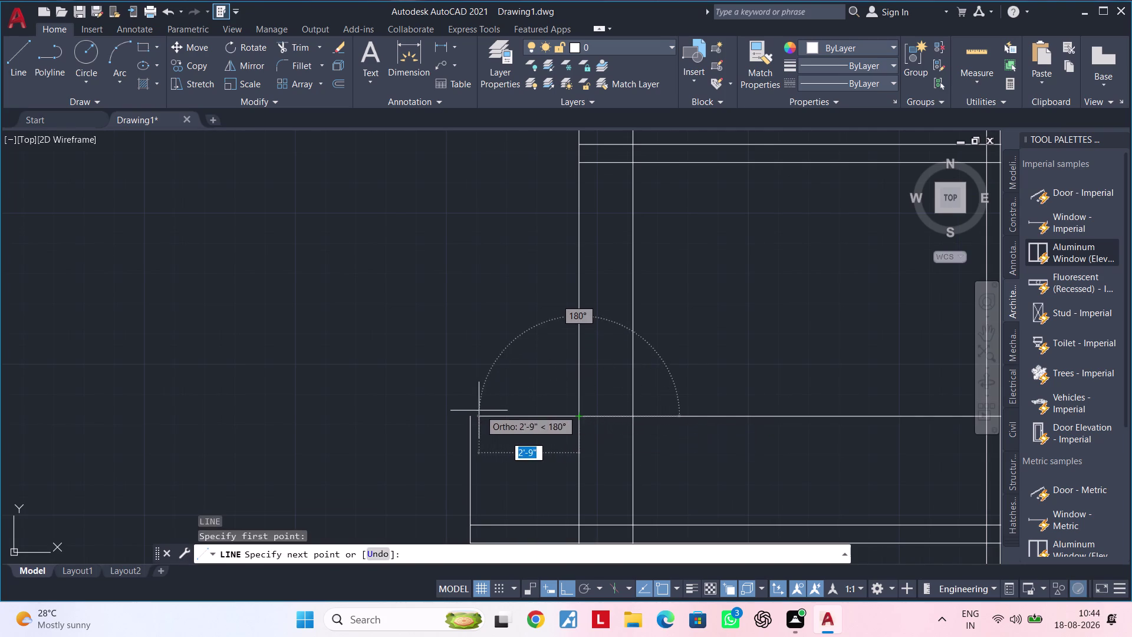
click(467, 413)
key(Escape)
Window-select the balcony outline lines.
middle_drag(529, 444, 584, 326)
scroll(down, 3)
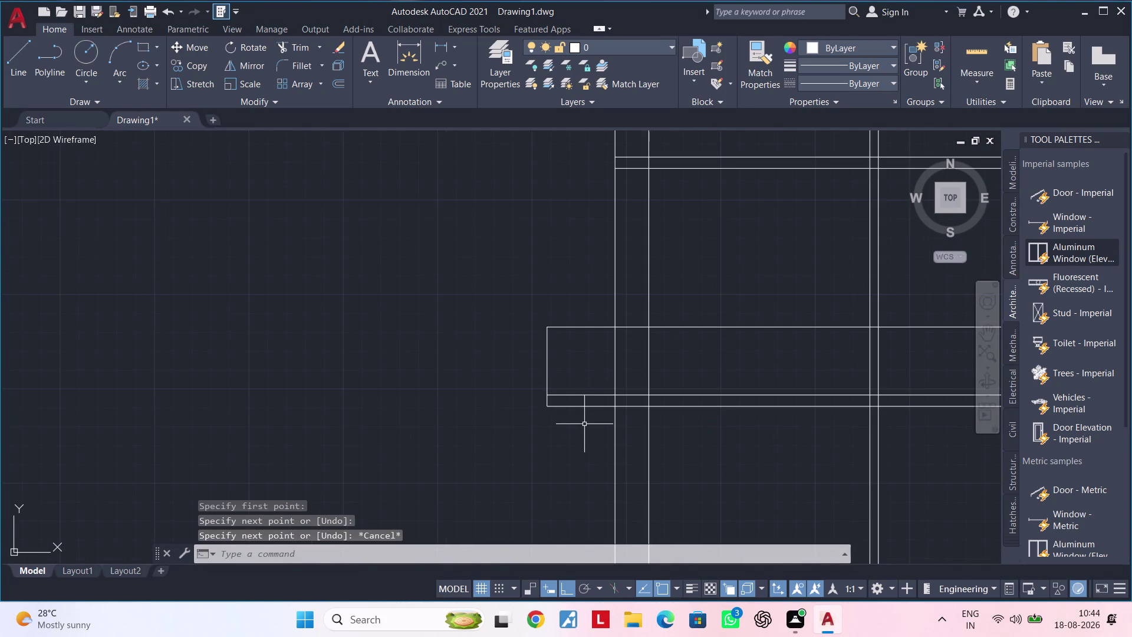
click(581, 425)
click(533, 306)
middle_drag(562, 270, 476, 289)
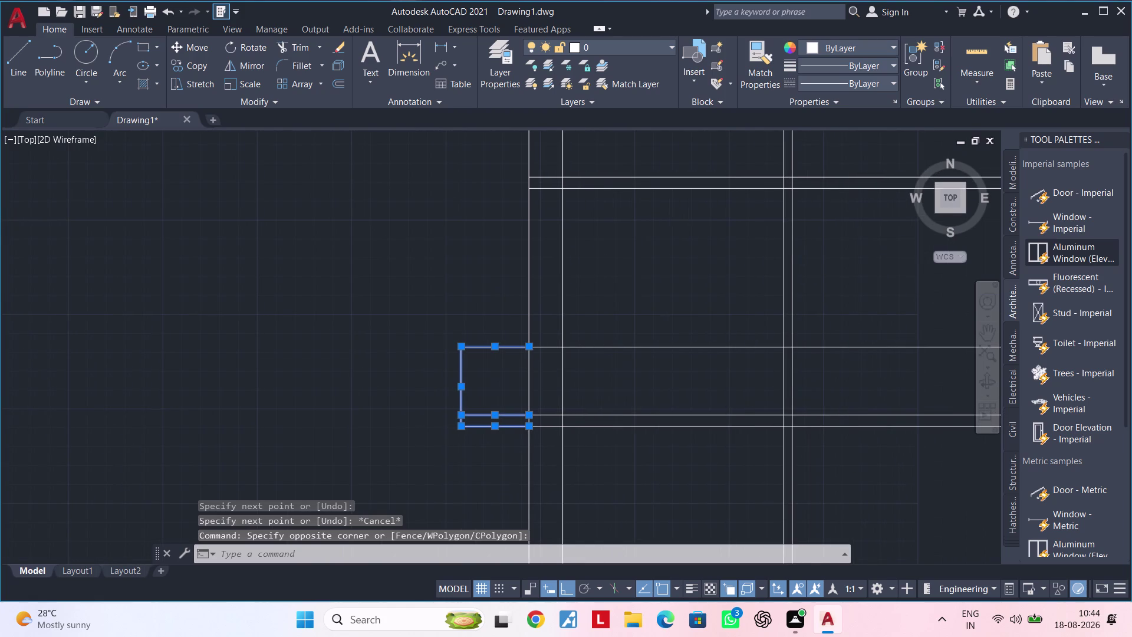
Copy the balcony outline to the floor above and the top floor.
text(CO)
key(space)
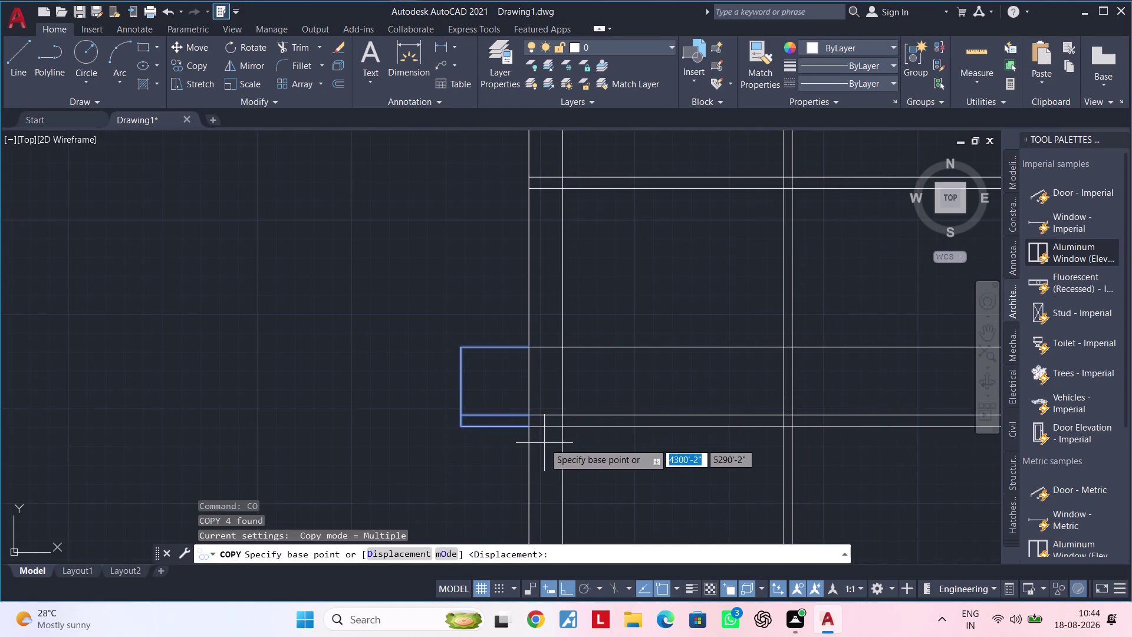
click(530, 430)
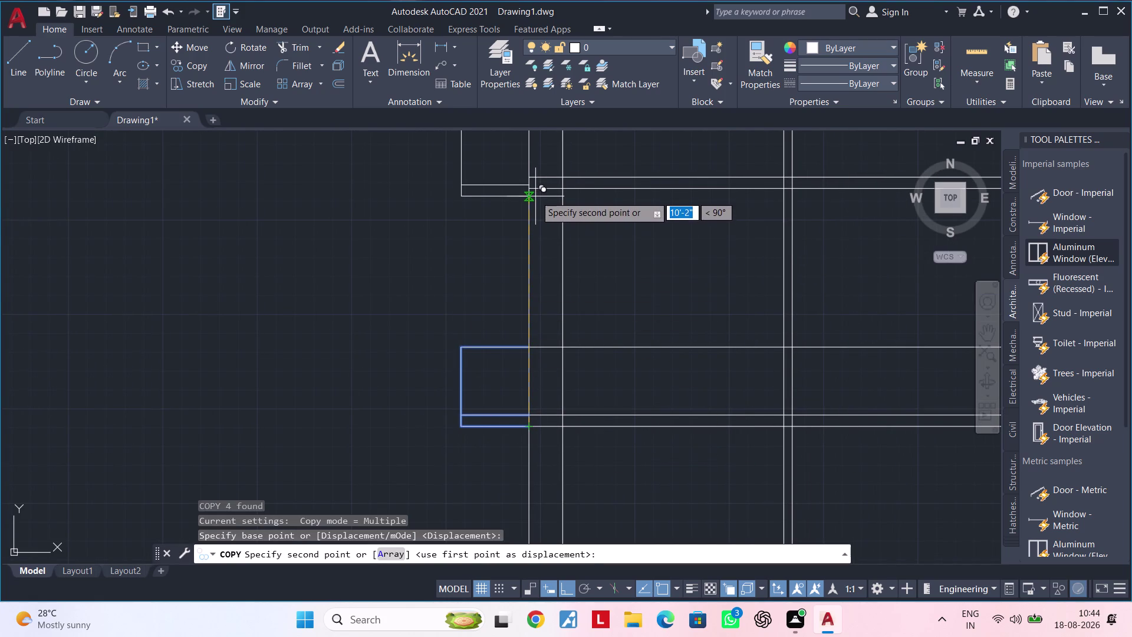
middle_drag(518, 219, 488, 320)
scroll(up, 3)
click(496, 269)
scroll(down, 3)
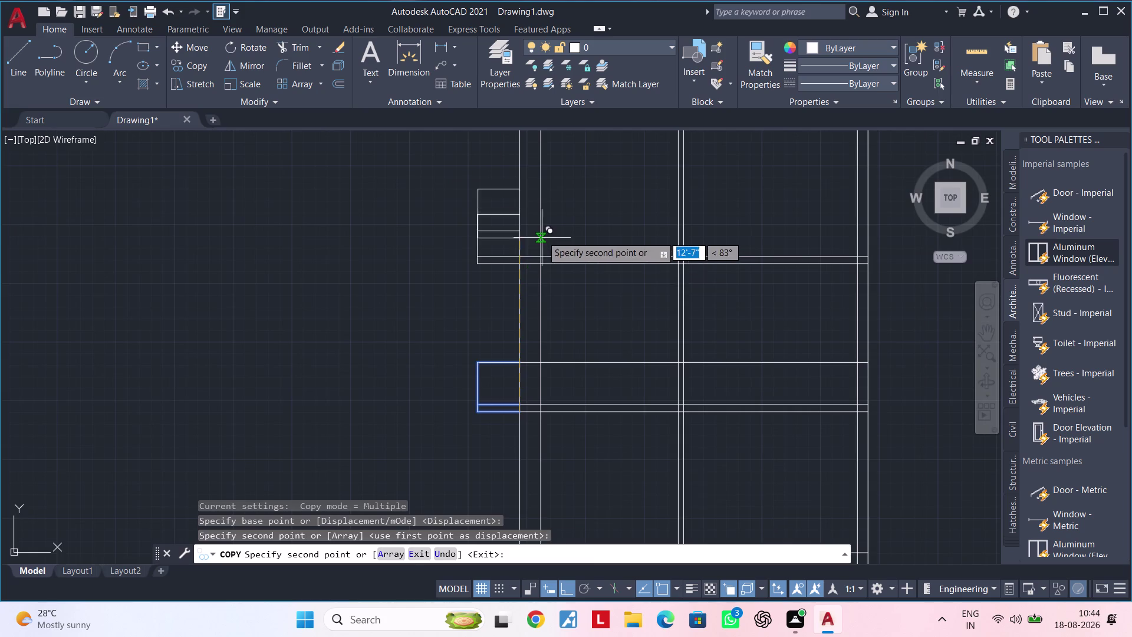
middle_drag(542, 236, 528, 439)
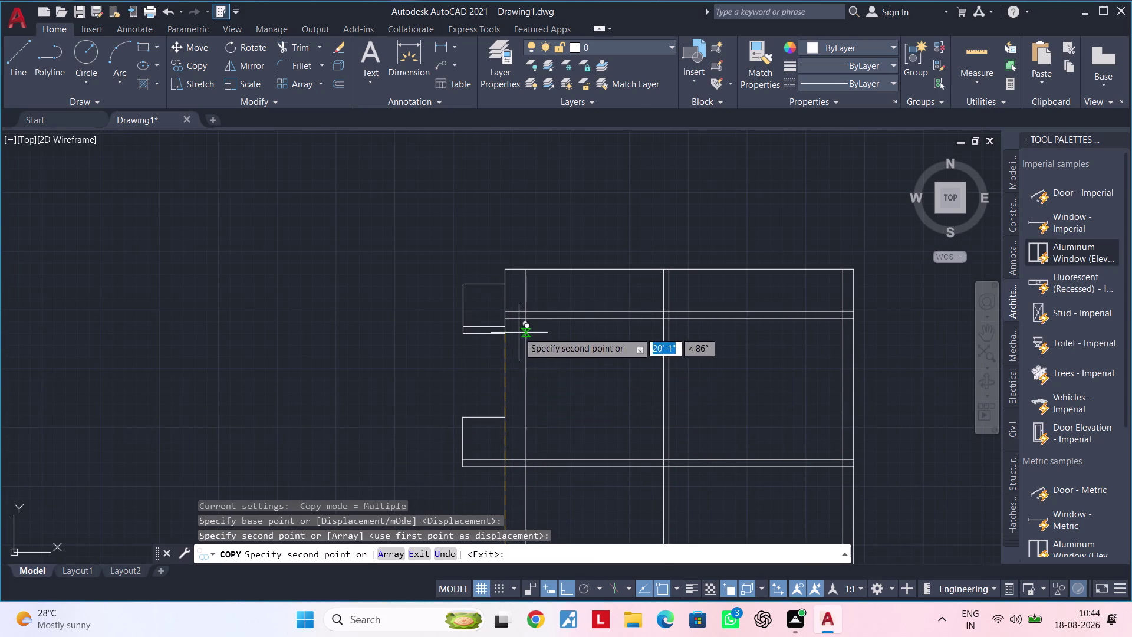
scroll(down, 3)
middle_drag(515, 318, 522, 267)
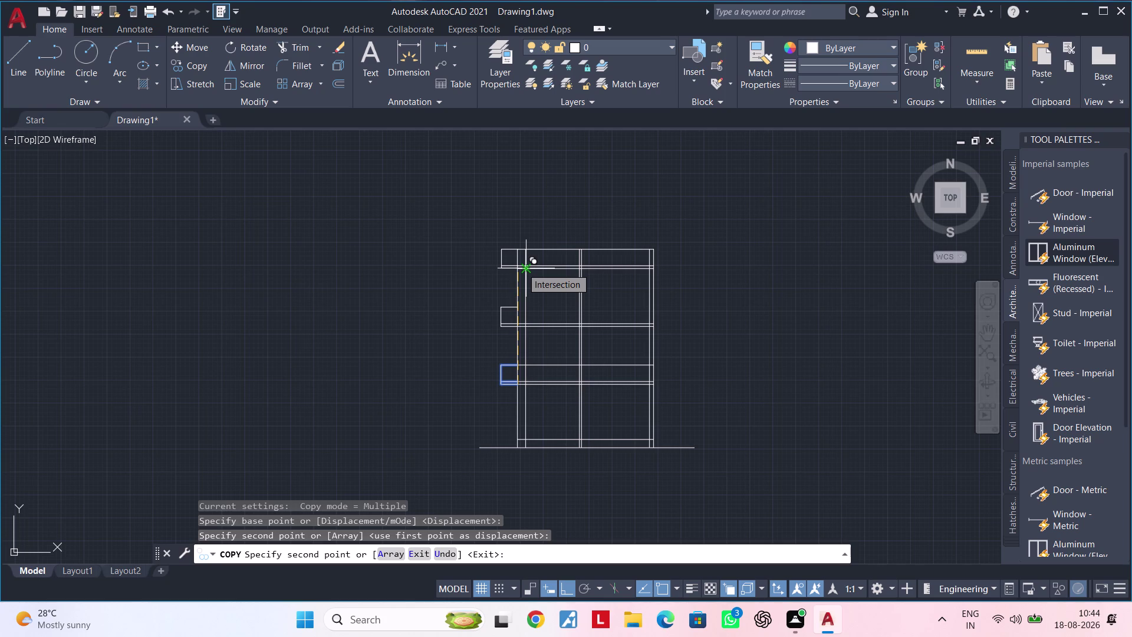
middle_drag(522, 268, 517, 353)
scroll(up, 3)
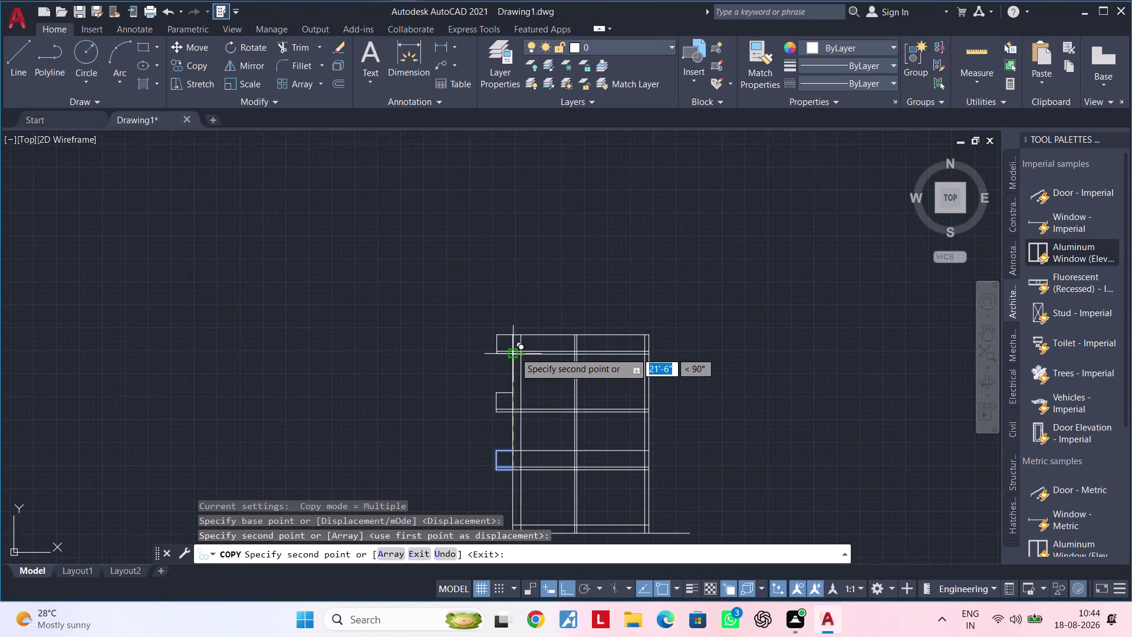
scroll(up, 3)
scroll(up, 3)
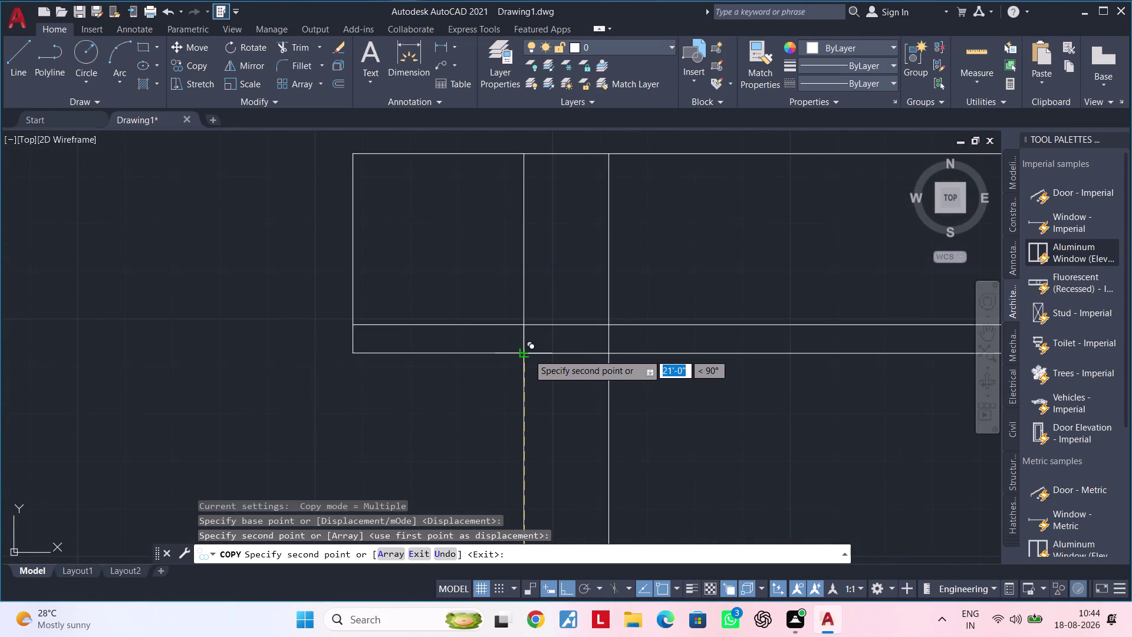
click(528, 354)
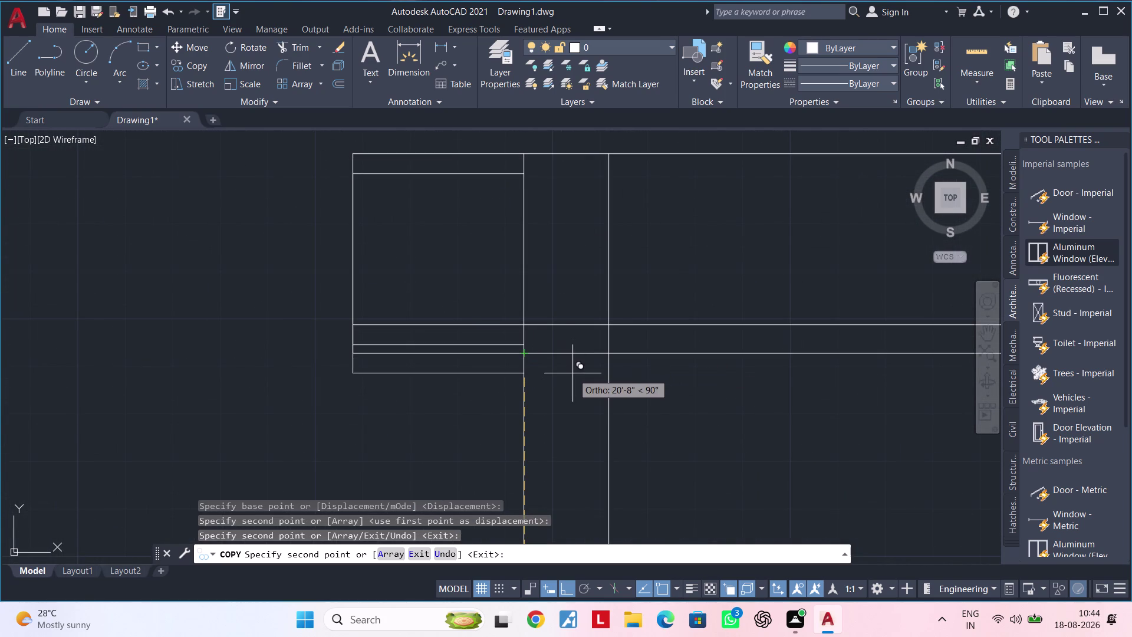
key(Escape)
key(Escape)
Fence-trim the column lines inside the top parapet.
text(TR)
key(space)
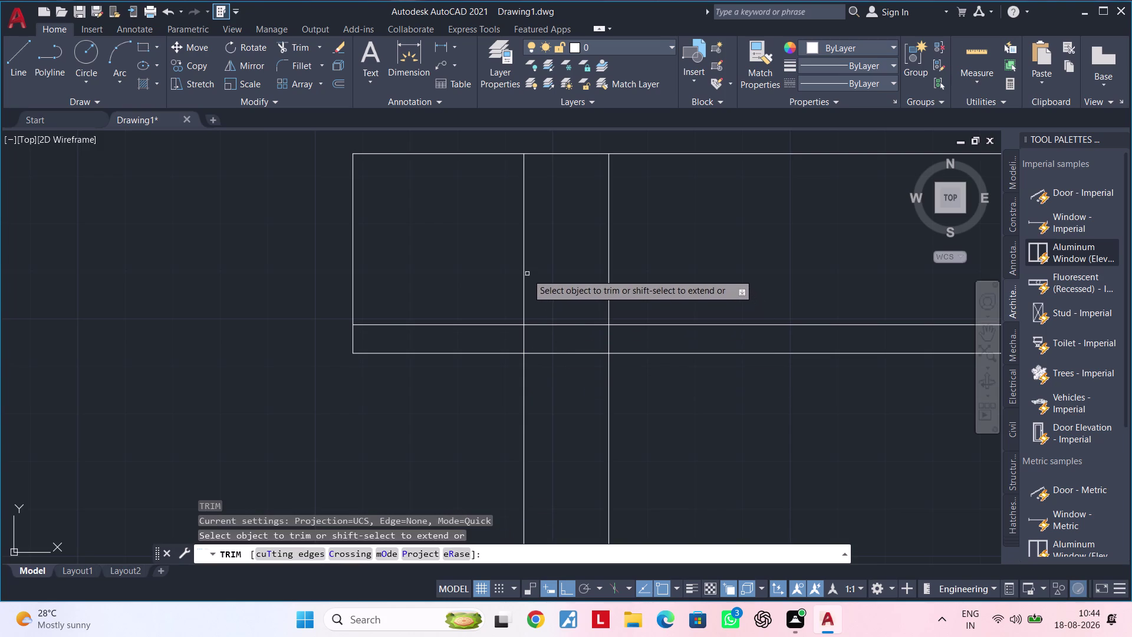
click(524, 271)
drag(502, 264, 651, 264)
click(684, 264)
scroll(down, 3)
middle_drag(701, 268, 495, 260)
click(729, 247)
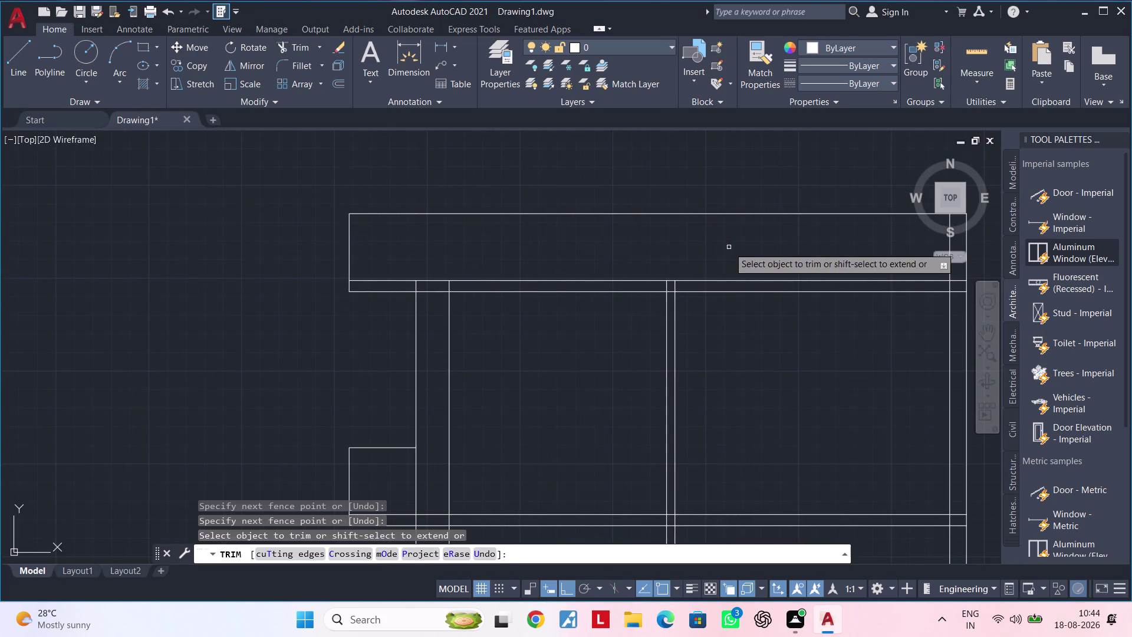
middle_drag(758, 257, 497, 256)
middle_drag(597, 257, 521, 258)
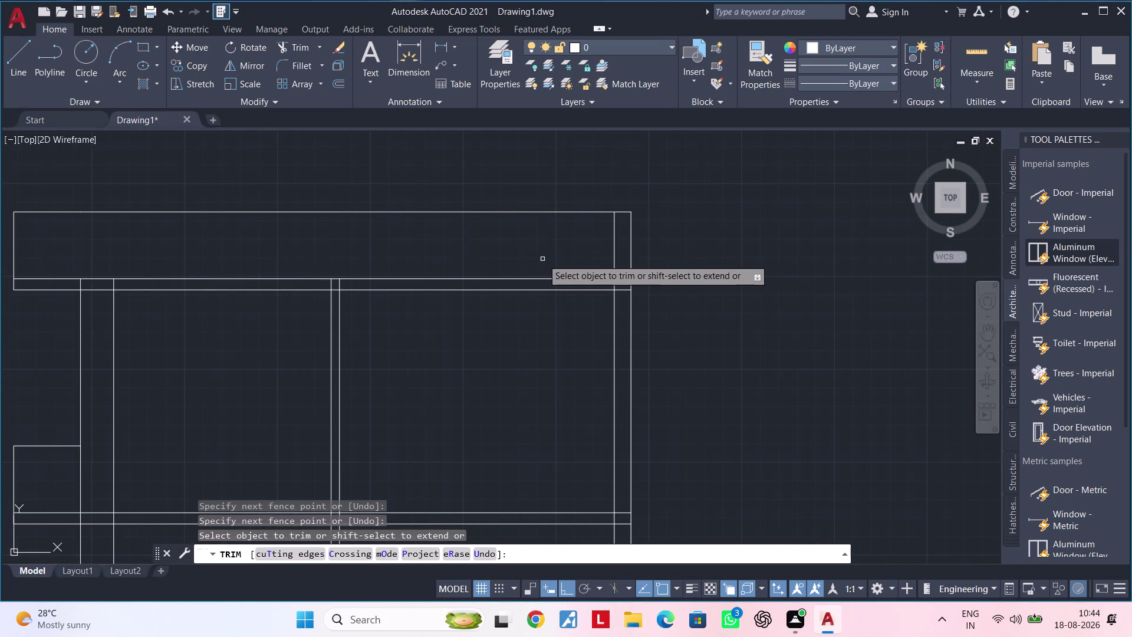
key(Escape)
key(Escape)
scroll(up, 3)
middle_drag(590, 259, 542, 269)
key(Escape)
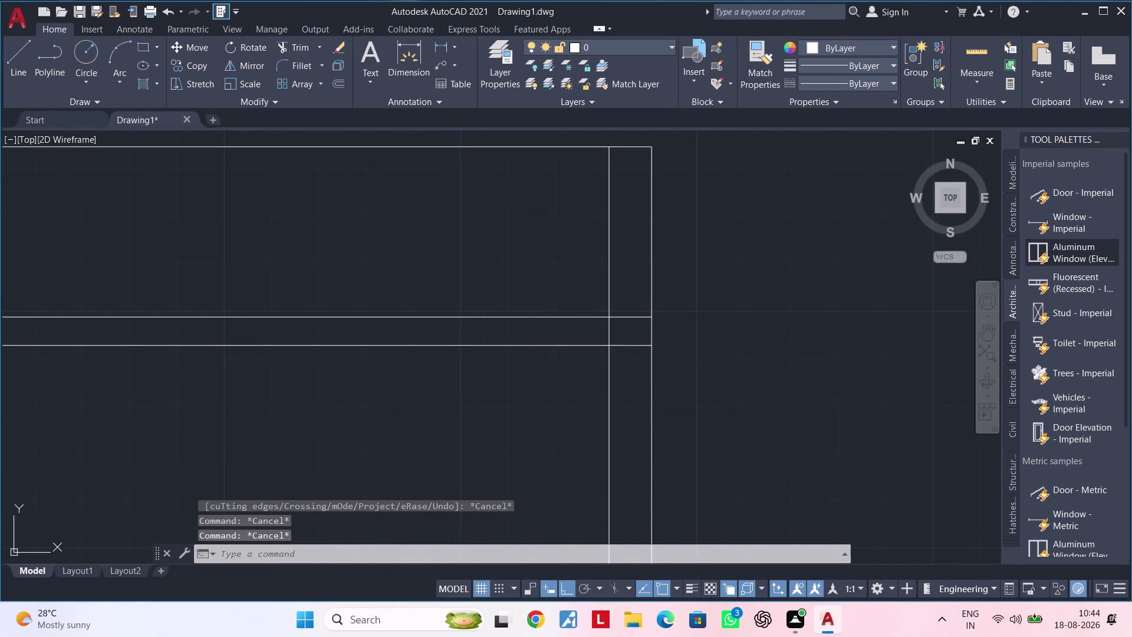
key(Escape)
text(OF 4.)
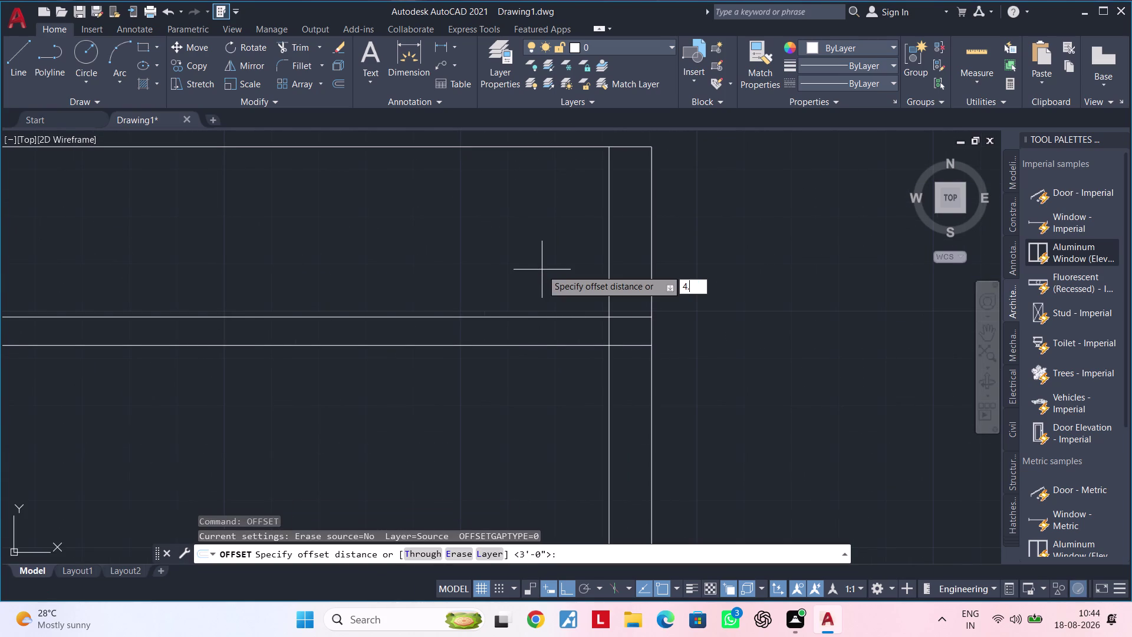
text(5|")
key(Return)
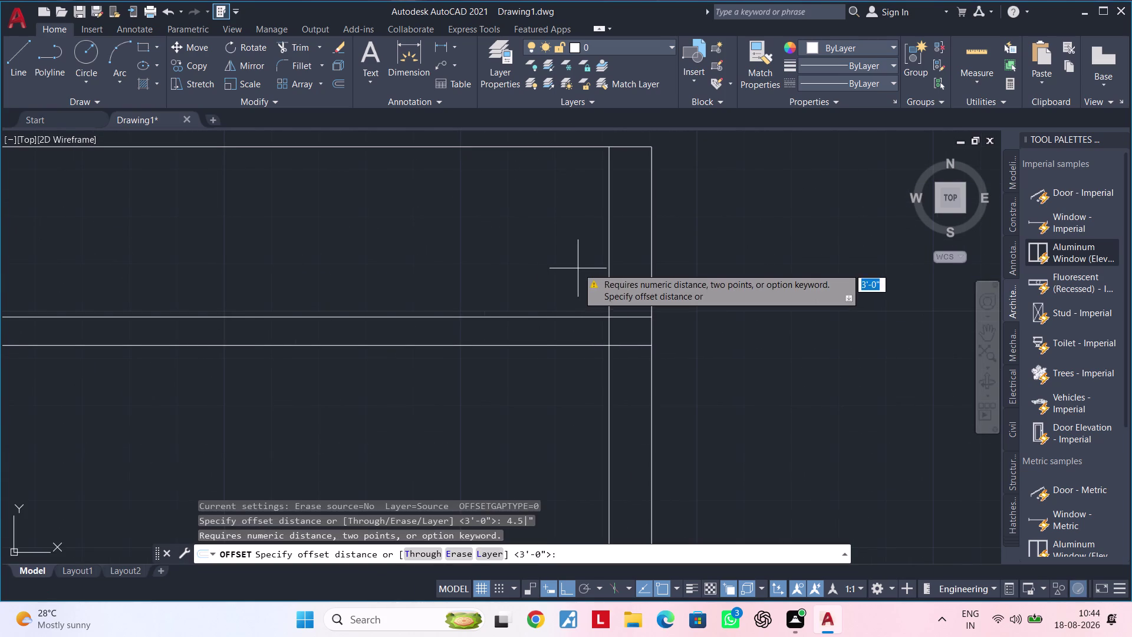
key(Escape)
key(Escape)
text(OF)
key(space)
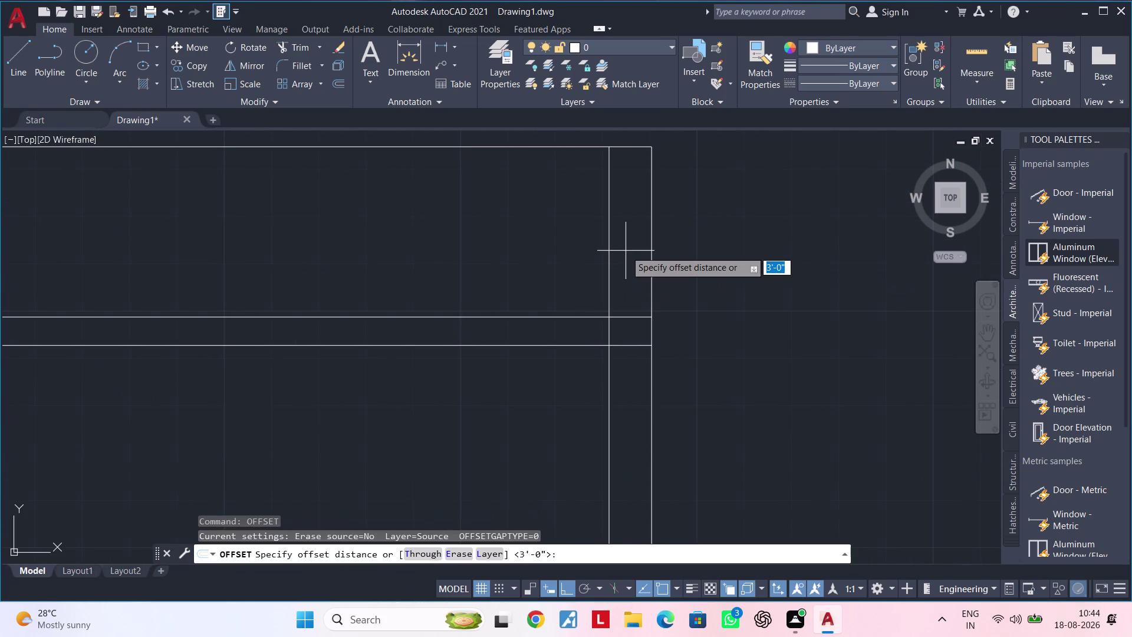
text(4.5")
key(Return)
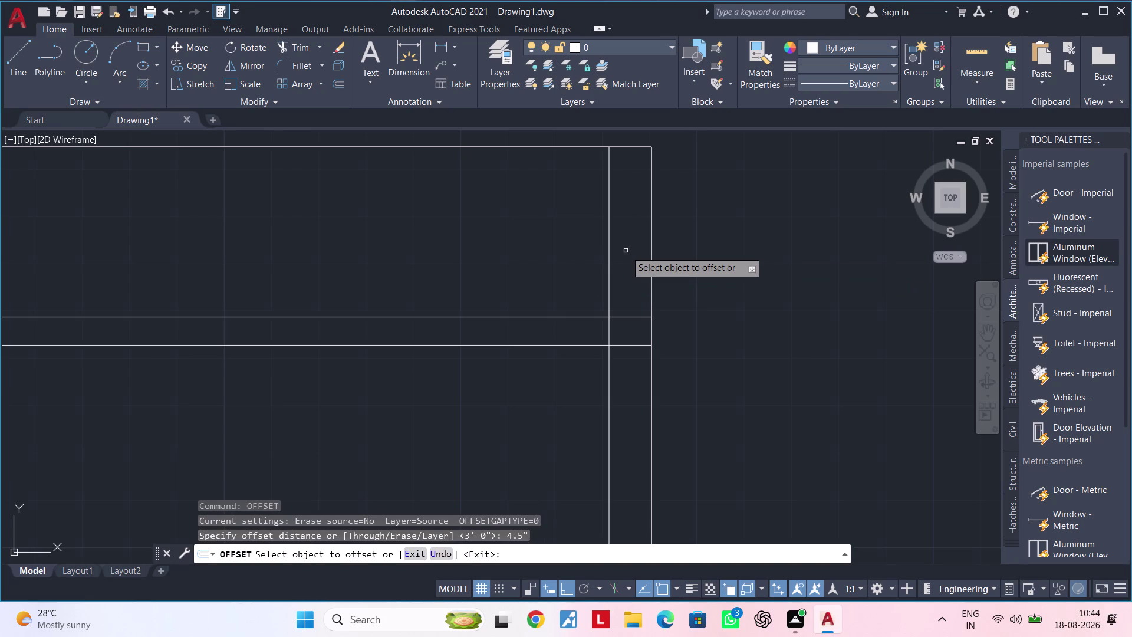
click(609, 250)
key(Escape)
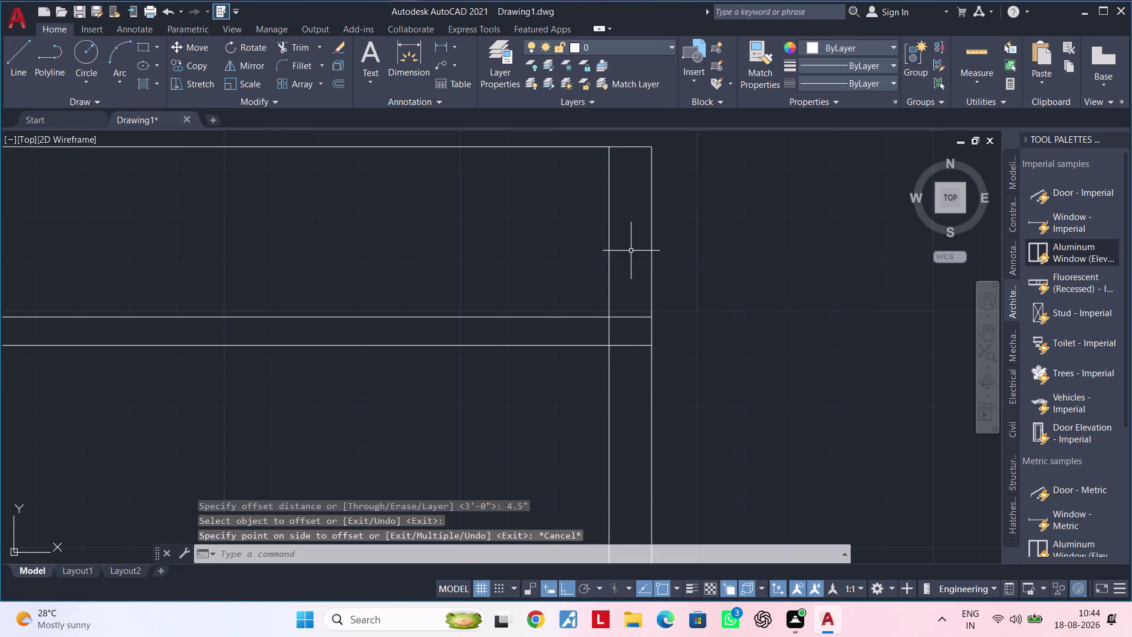
key(Escape)
key(Escape)
key(Escape)
text(OF)
key(space)
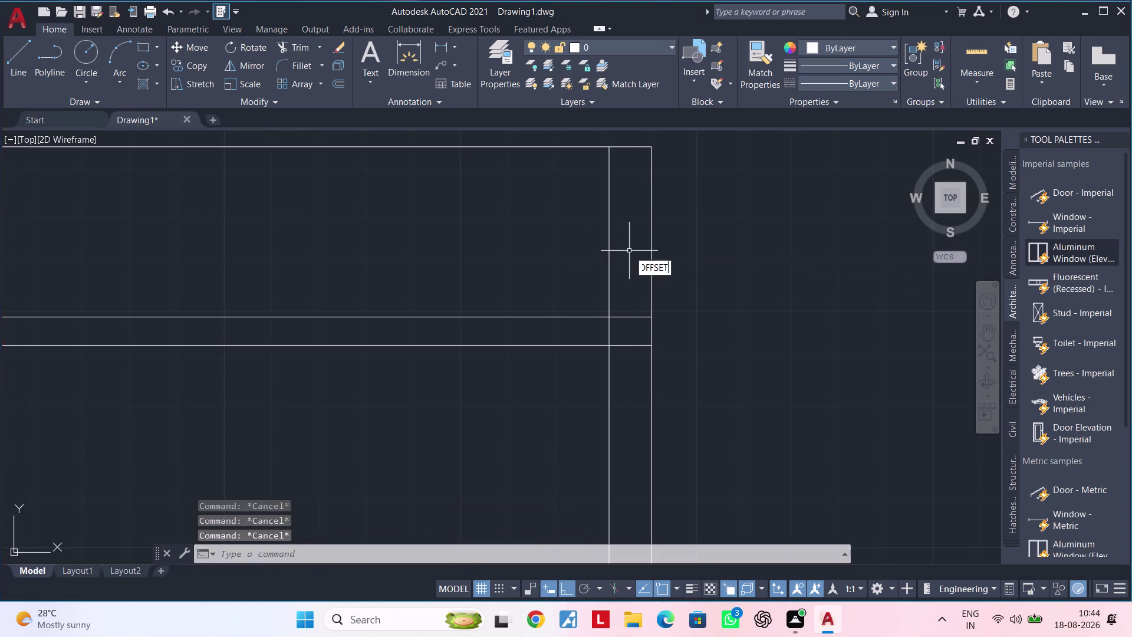
text(4.5")
key(Return)
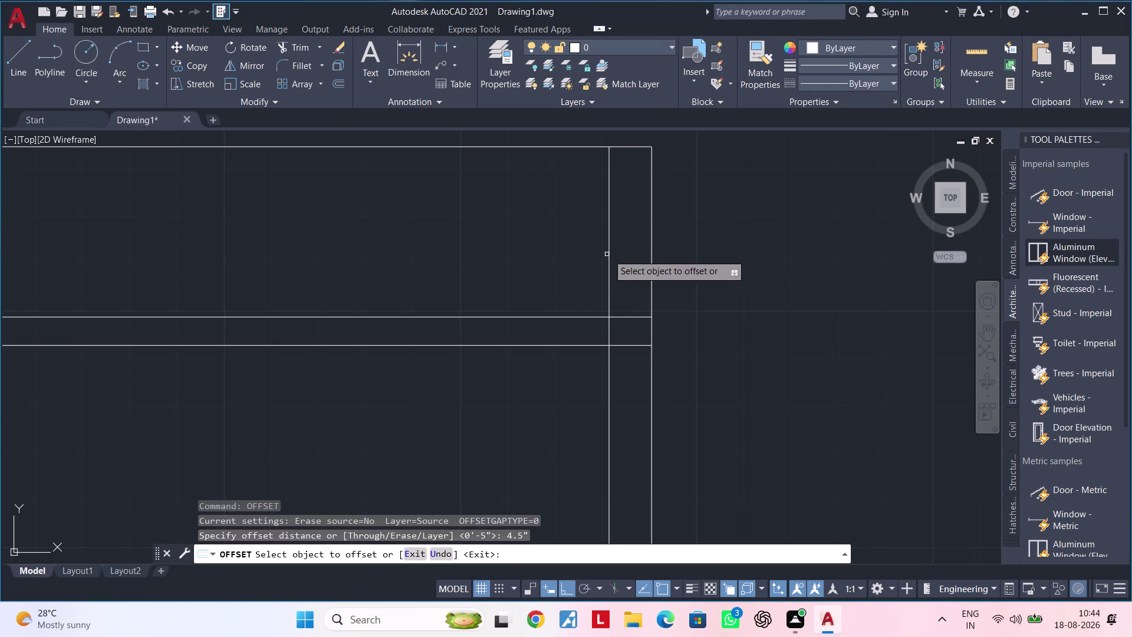
click(608, 254)
click(634, 254)
key(Escape)
key(Escape)
text(T)
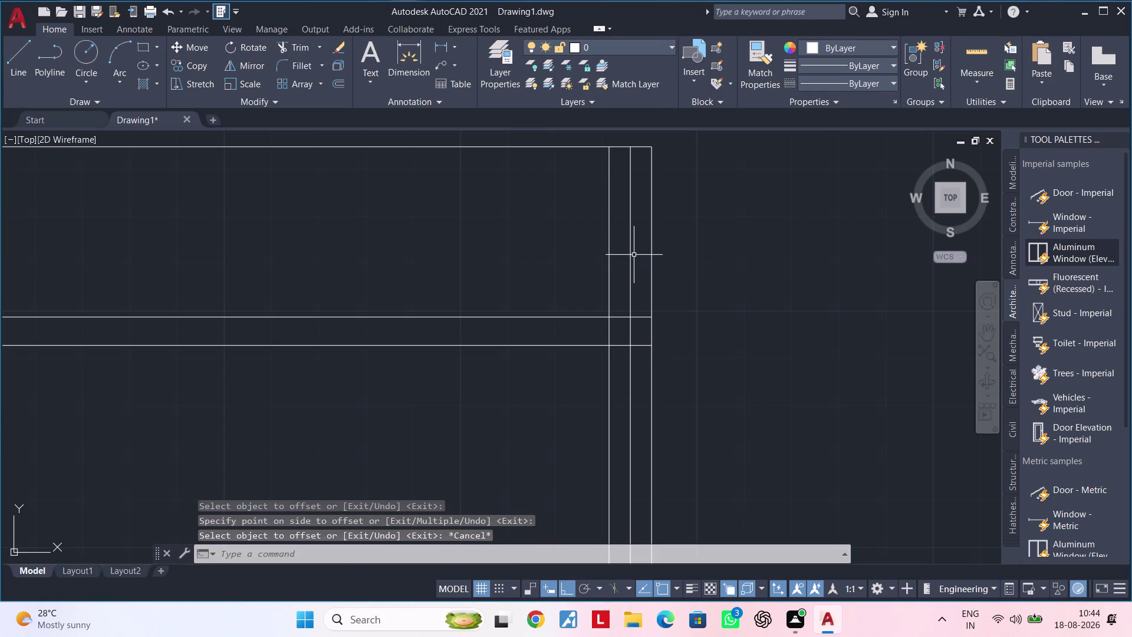
text(R)
key(space)
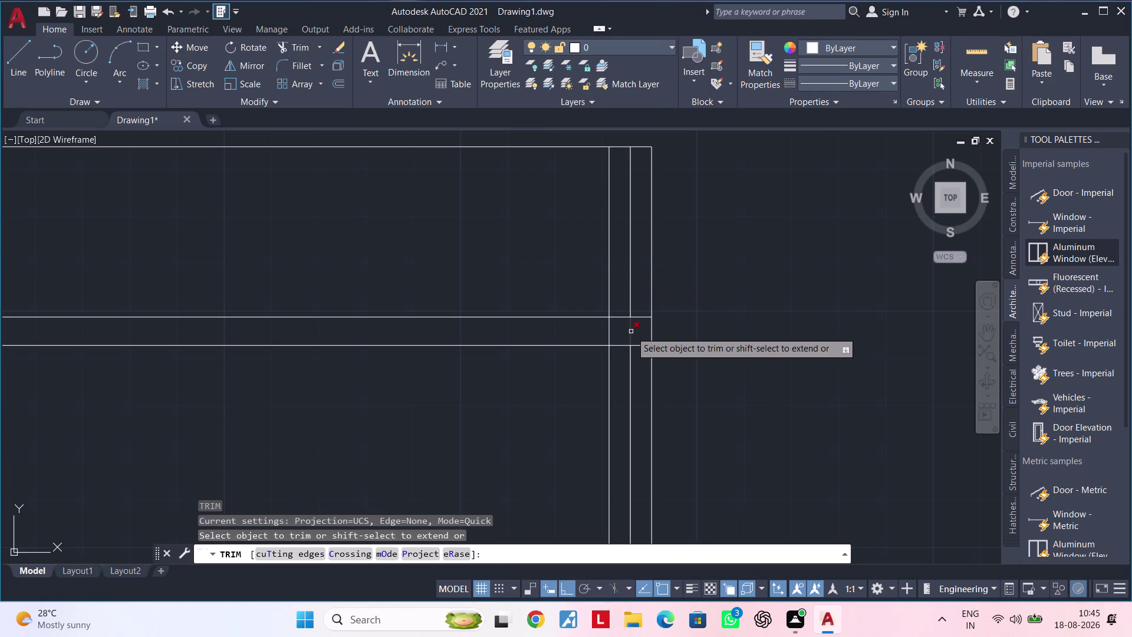
click(630, 331)
key(Escape)
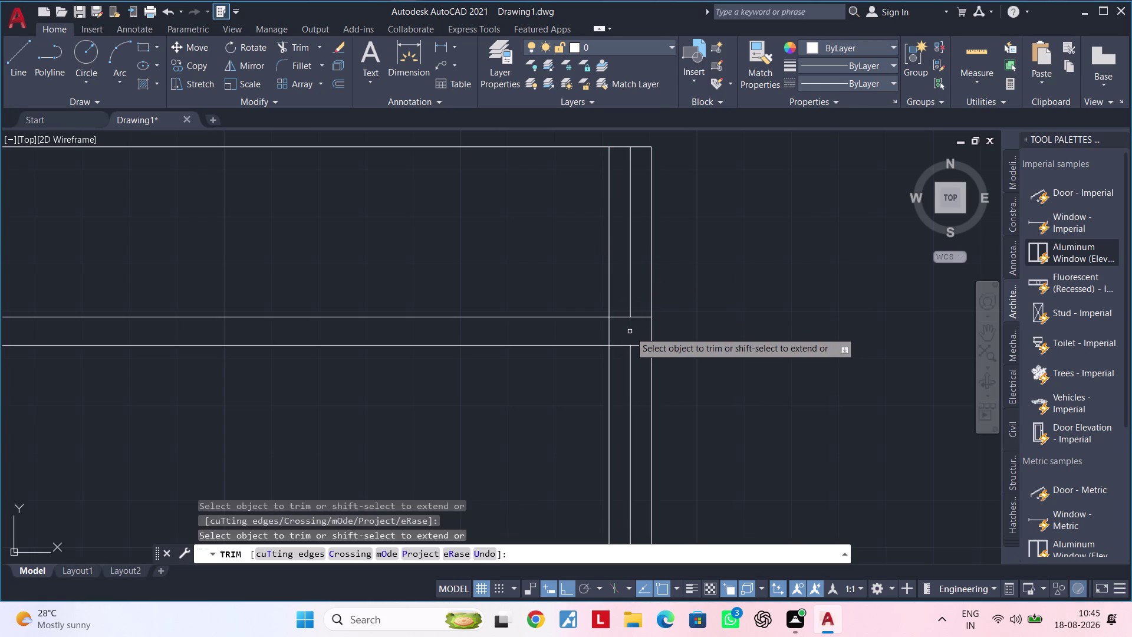
click(631, 361)
key(Delete)
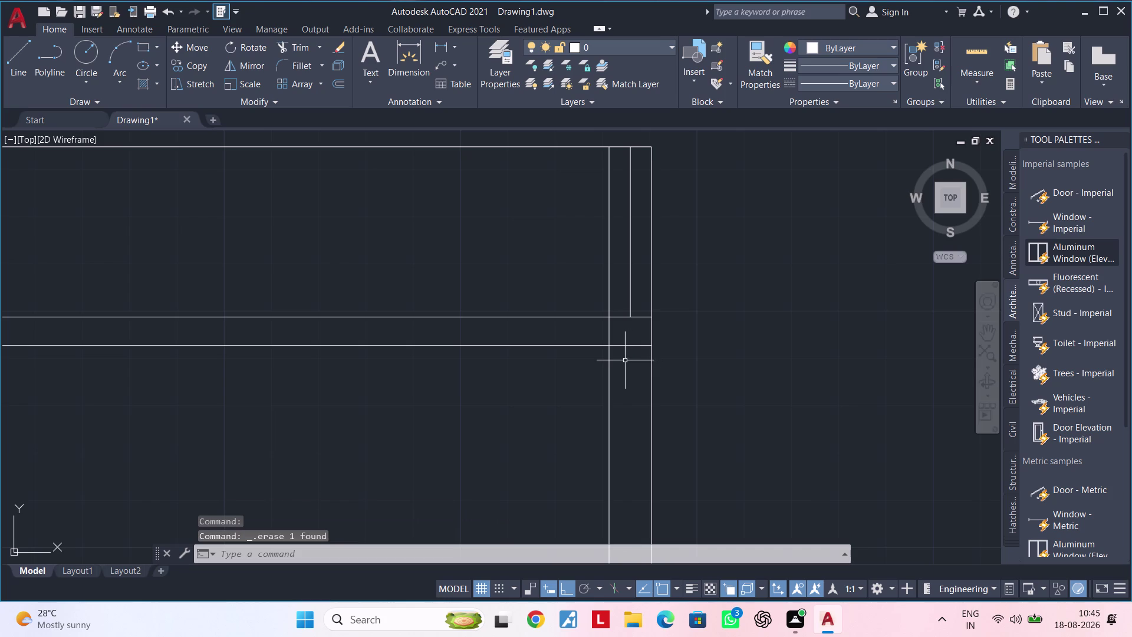
key(Escape)
text(TR)
key(space)
click(609, 283)
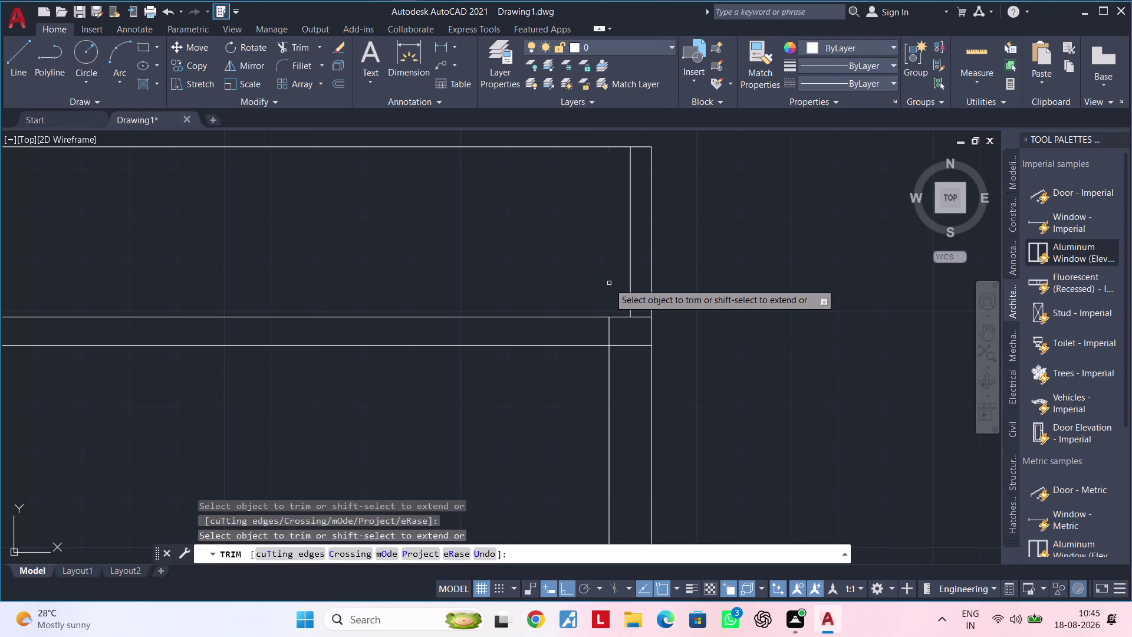
scroll(down, 3)
middle_drag(528, 273, 790, 252)
scroll(up, 3)
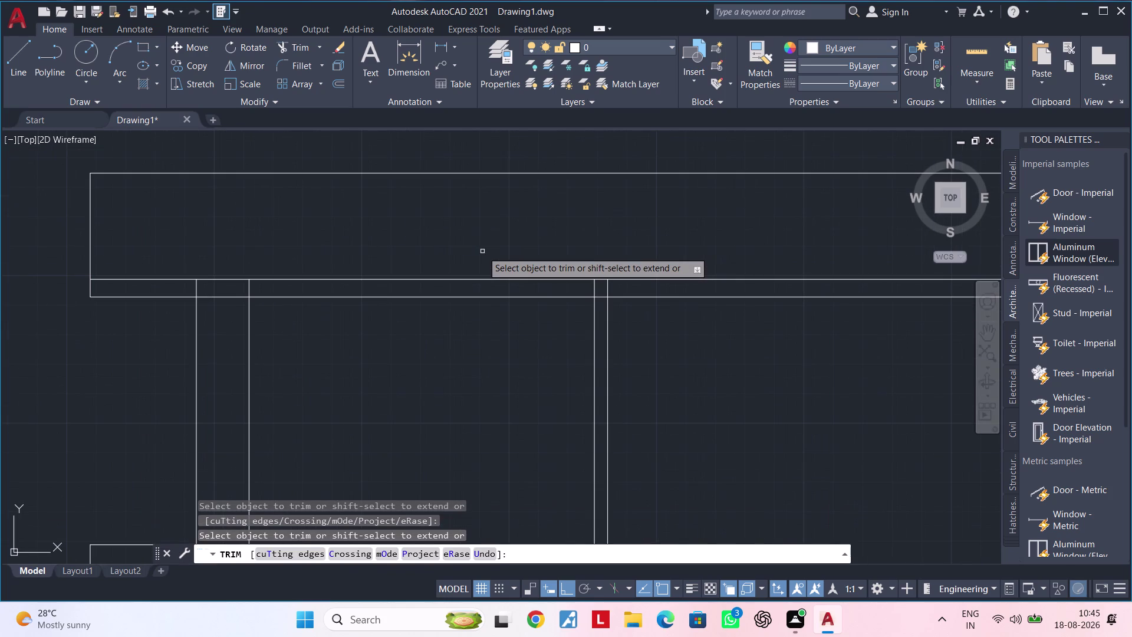
key(Escape)
key(Escape)
middle_drag(583, 245, 527, 220)
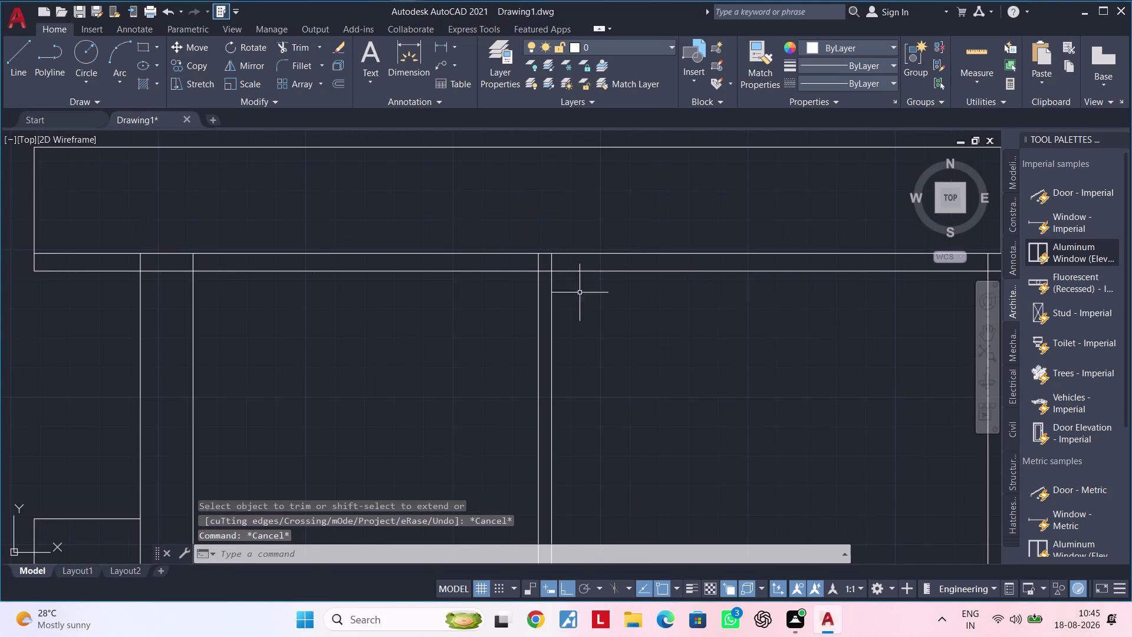
scroll(up, 3)
middle_drag(580, 303, 588, 340)
key(Escape)
text(T)
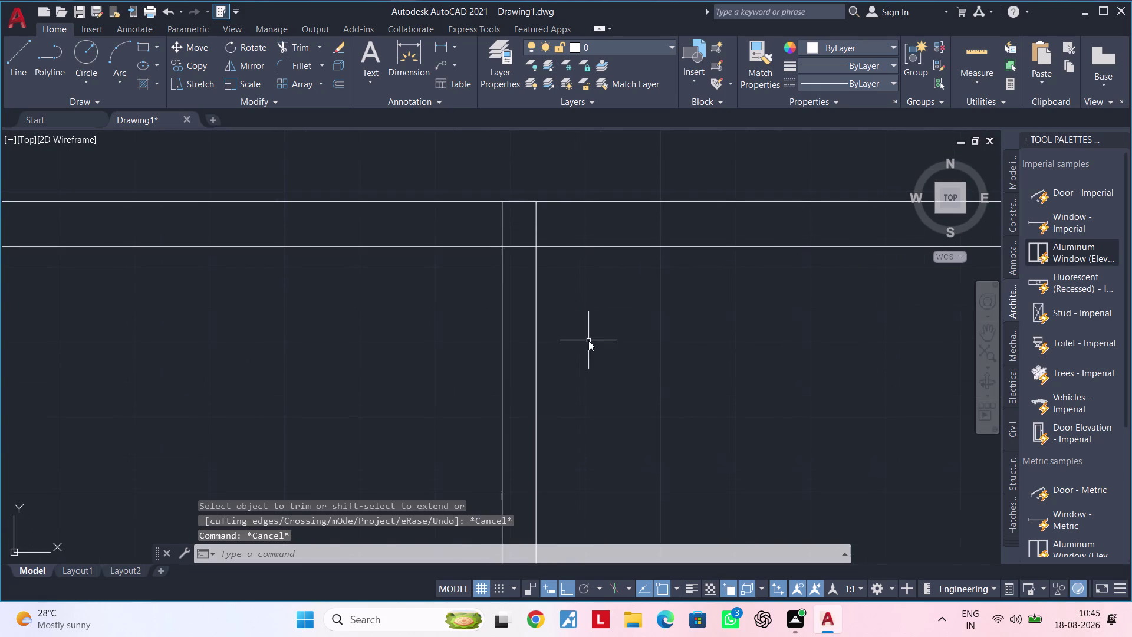
text(R)
key(space)
drag(485, 225, 596, 224)
scroll(down, 3)
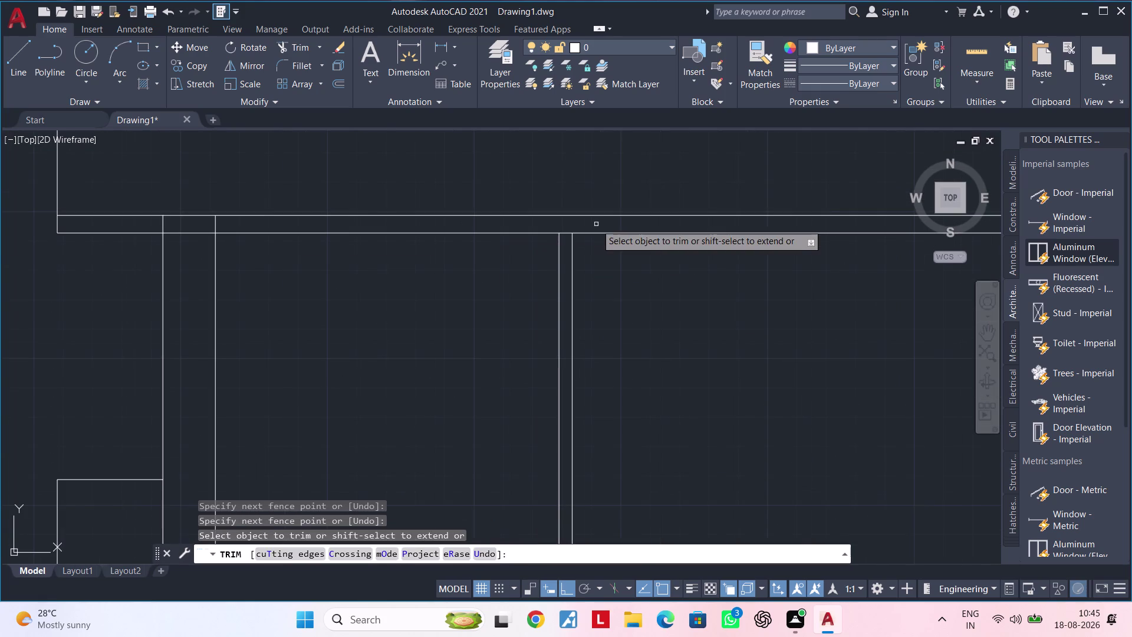
key(Escape)
key(Escape)
key(Escape)
scroll(down, 3)
middle_drag(783, 325, 674, 295)
middle_drag(708, 335, 704, 311)
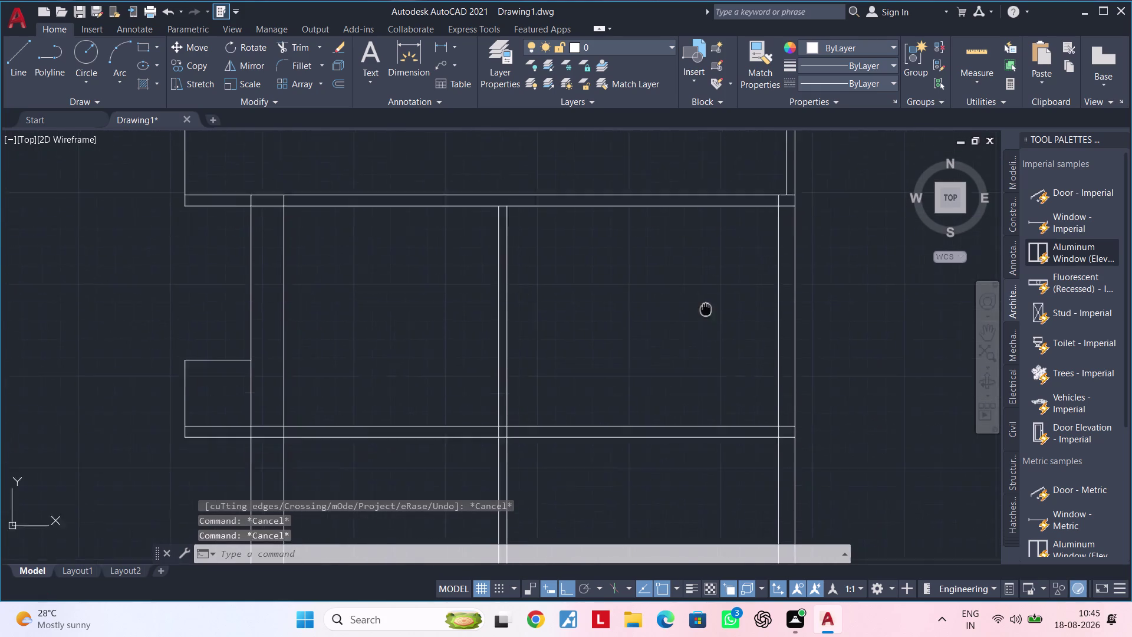
middle_drag(705, 311, 728, 264)
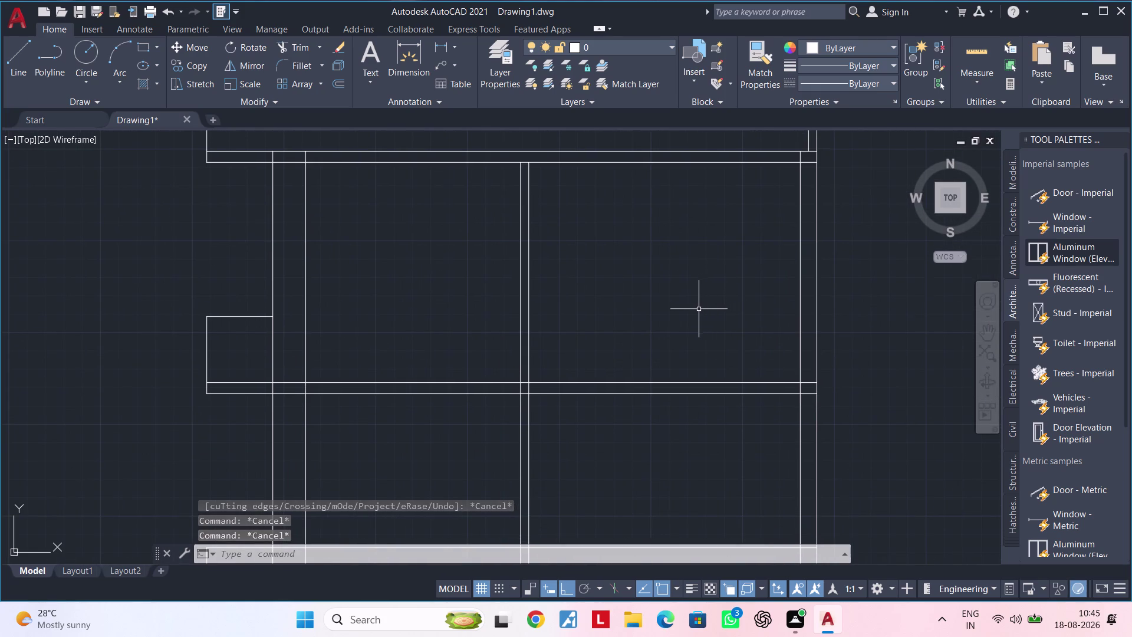
middle_drag(697, 310, 835, 270)
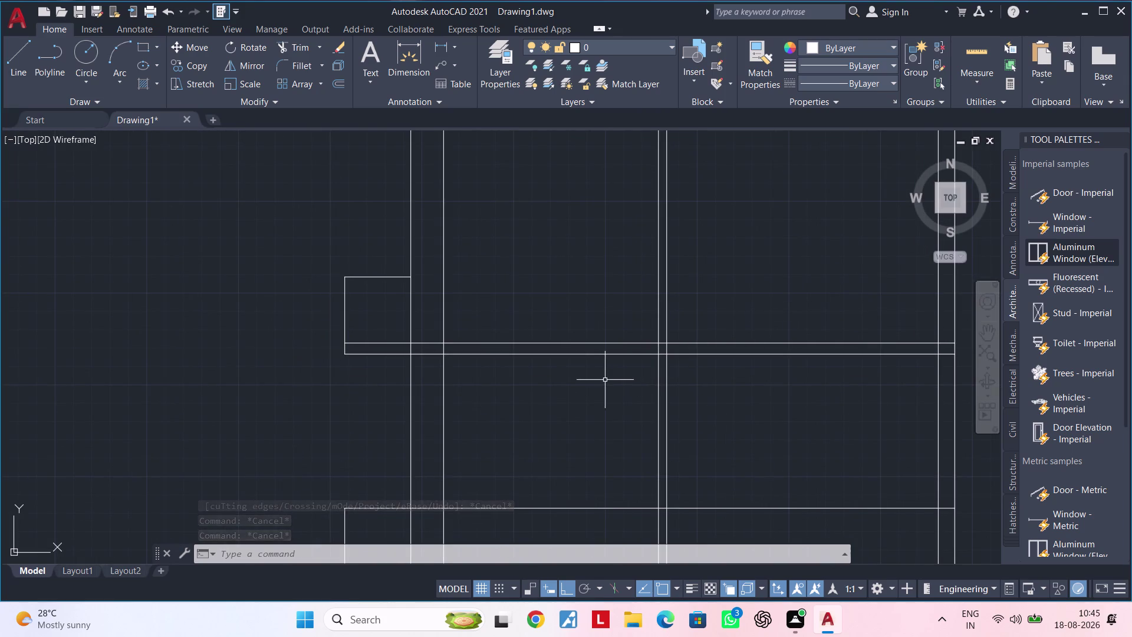
middle_drag(591, 380, 681, 389)
scroll(down, 3)
scroll(up, 3)
middle_drag(517, 206, 513, 267)
scroll(up, 3)
key(Escape)
key(Escape)
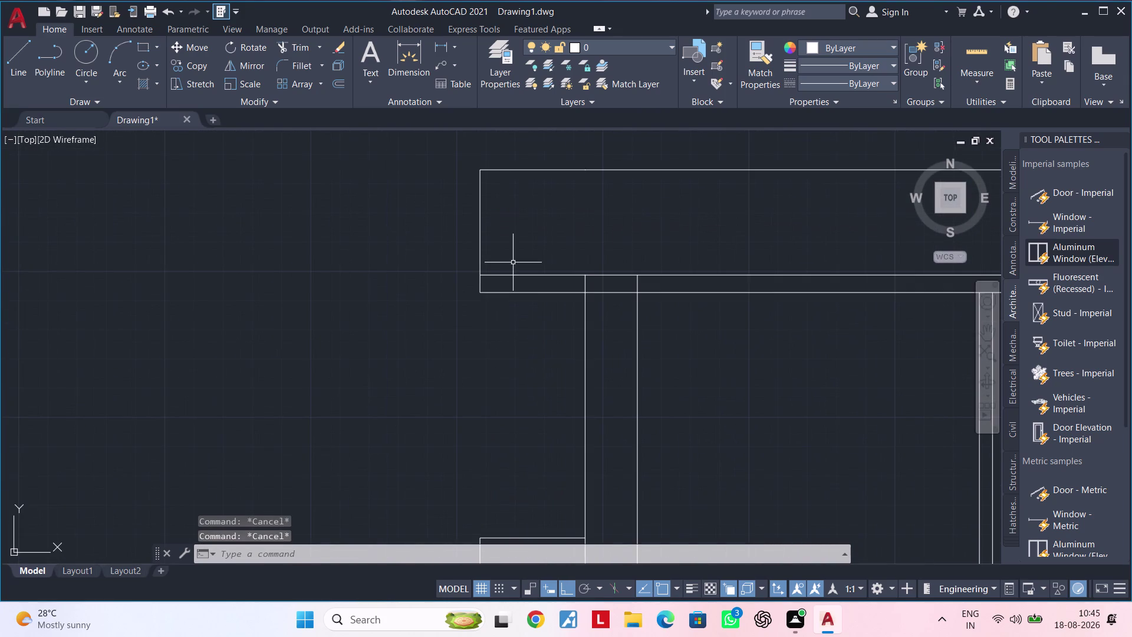
Offset two upper balcony edges 6" inward as parapet lines.
text(OF 6)
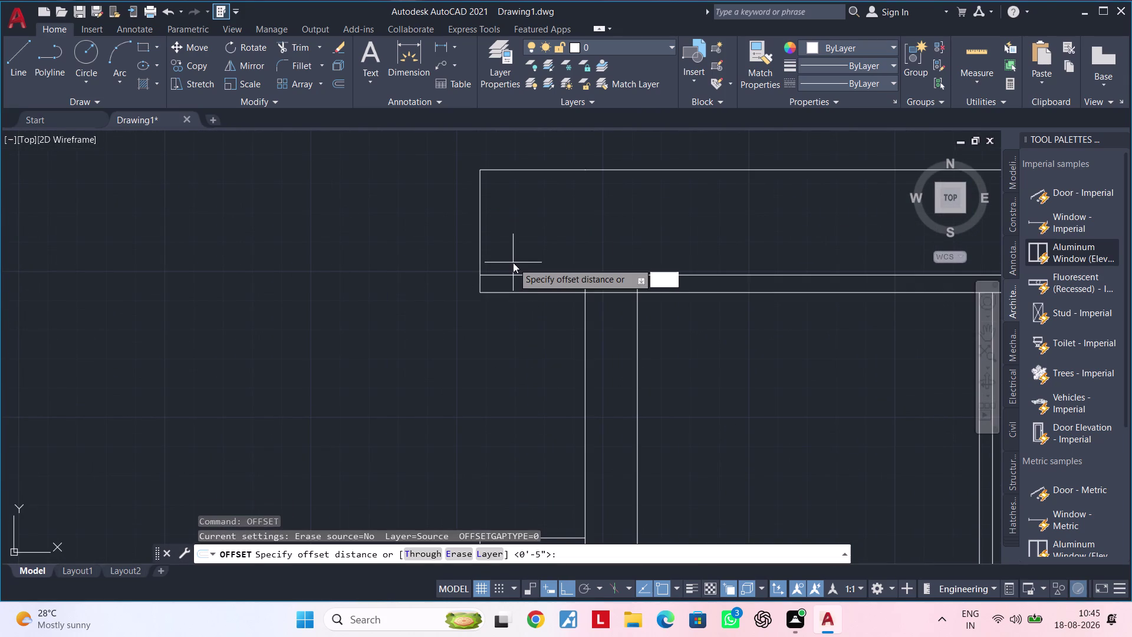
text(")
key(Return)
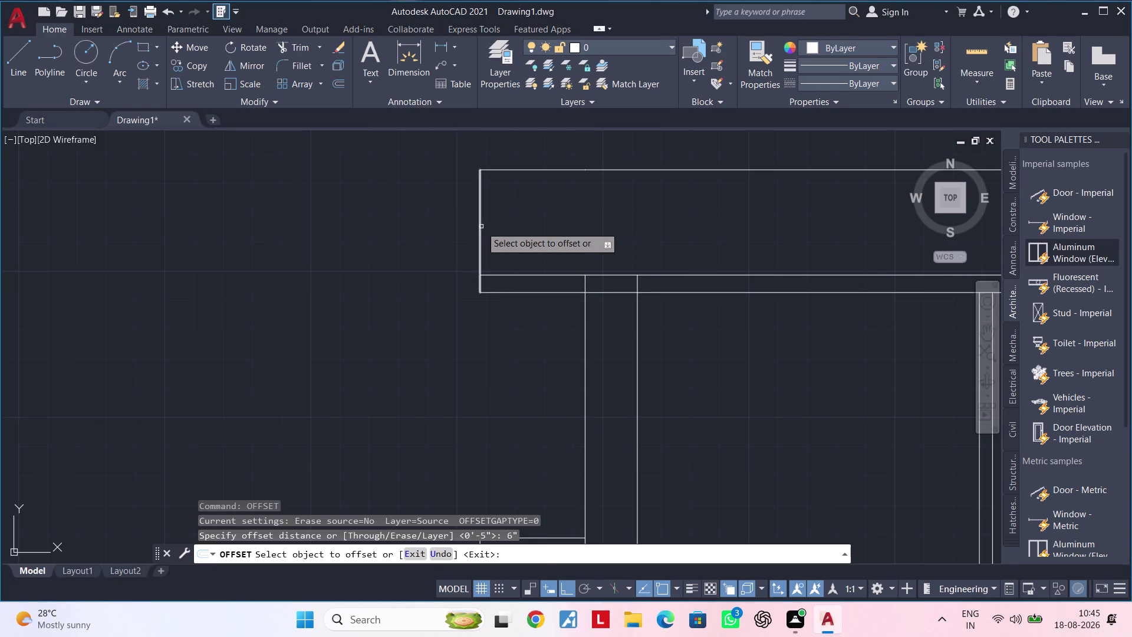
click(481, 227)
click(529, 226)
scroll(down, 3)
middle_drag(542, 274, 552, 182)
scroll(up, 3)
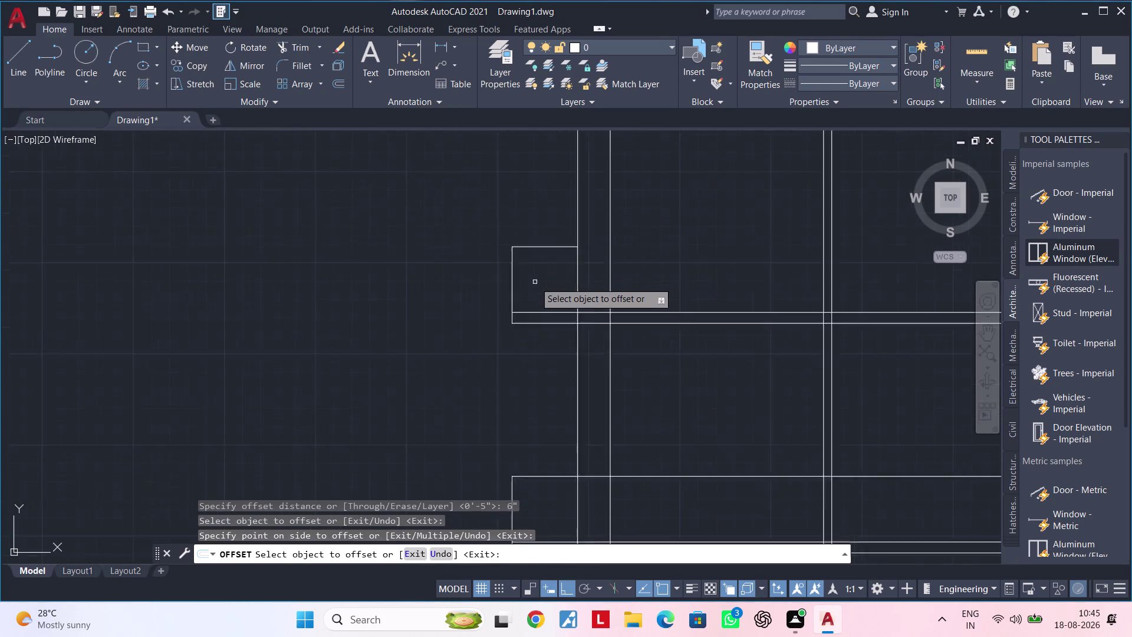
scroll(up, 3)
click(499, 302)
click(532, 293)
Offset the lower balcony's left edge 6" inward.
middle_drag(536, 254, 535, 135)
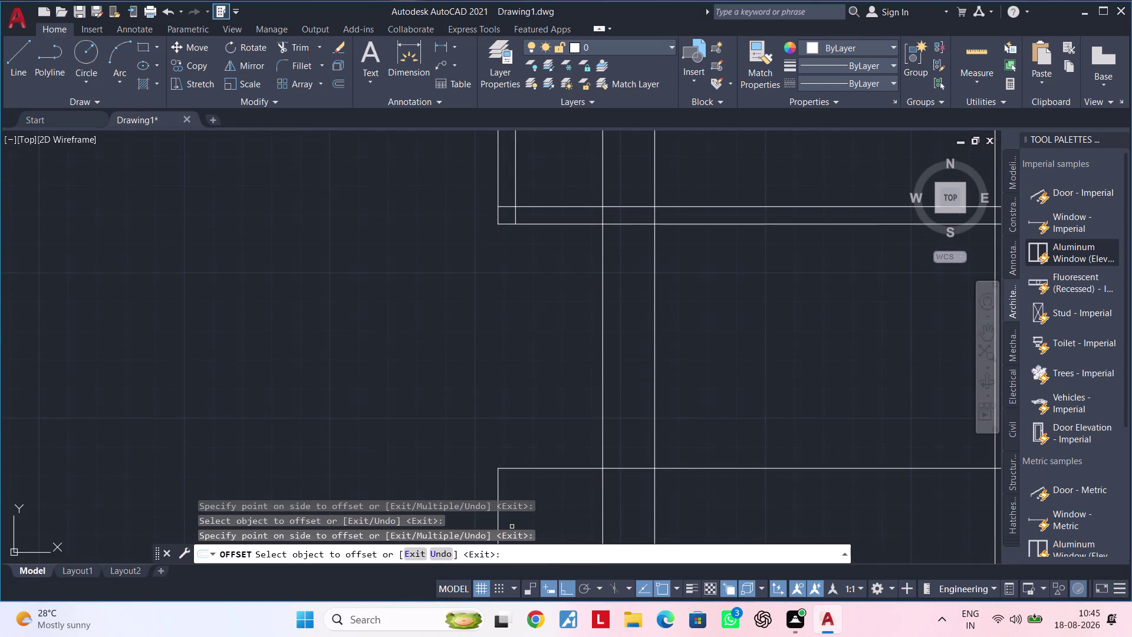
middle_drag(553, 394, 562, 230)
click(507, 368)
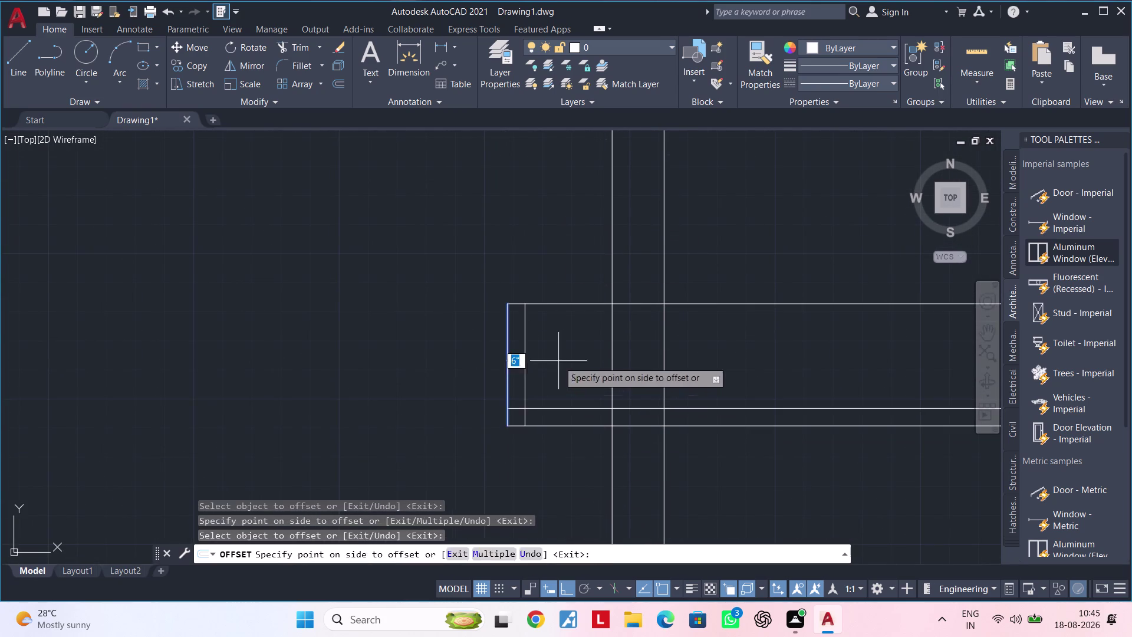
double_click(562, 361)
scroll(down, 3)
middle_drag(565, 361, 421, 321)
key(Escape)
key(Escape)
key(Escape)
key(Escape)
key(Escape)
key(Escape)
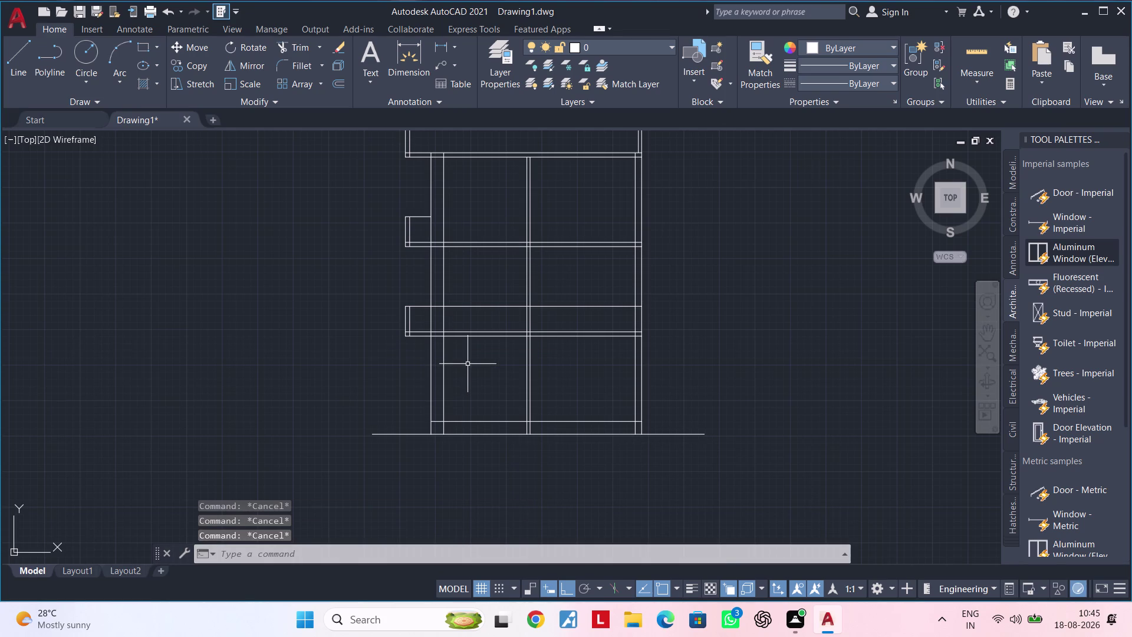
Frame the ground floor near the ground line and start the RECTANGLE command.
middle_drag(500, 394, 529, 304)
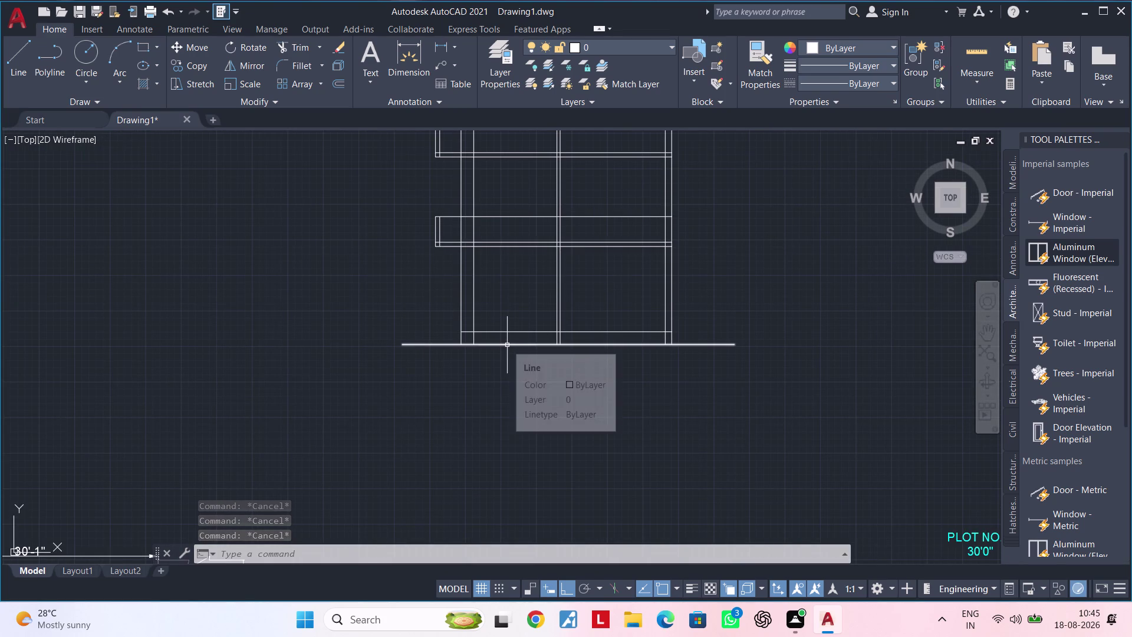
scroll(up, 3)
middle_drag(499, 342, 498, 381)
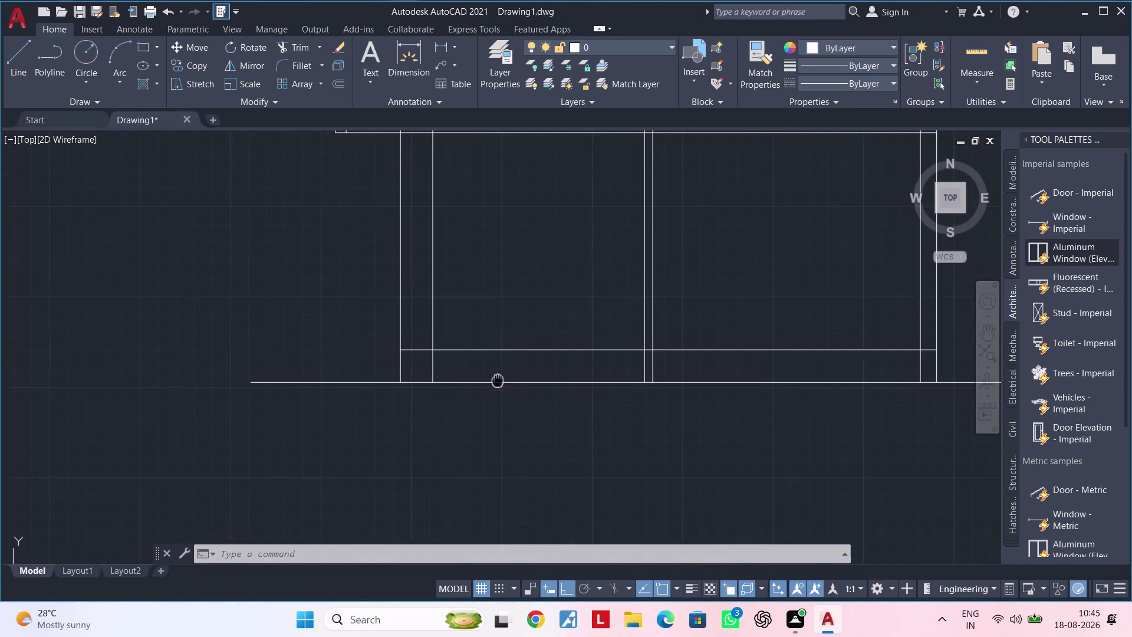
middle_drag(498, 381, 497, 385)
key(Escape)
key(r)
key(e)
key(c)
key(space)
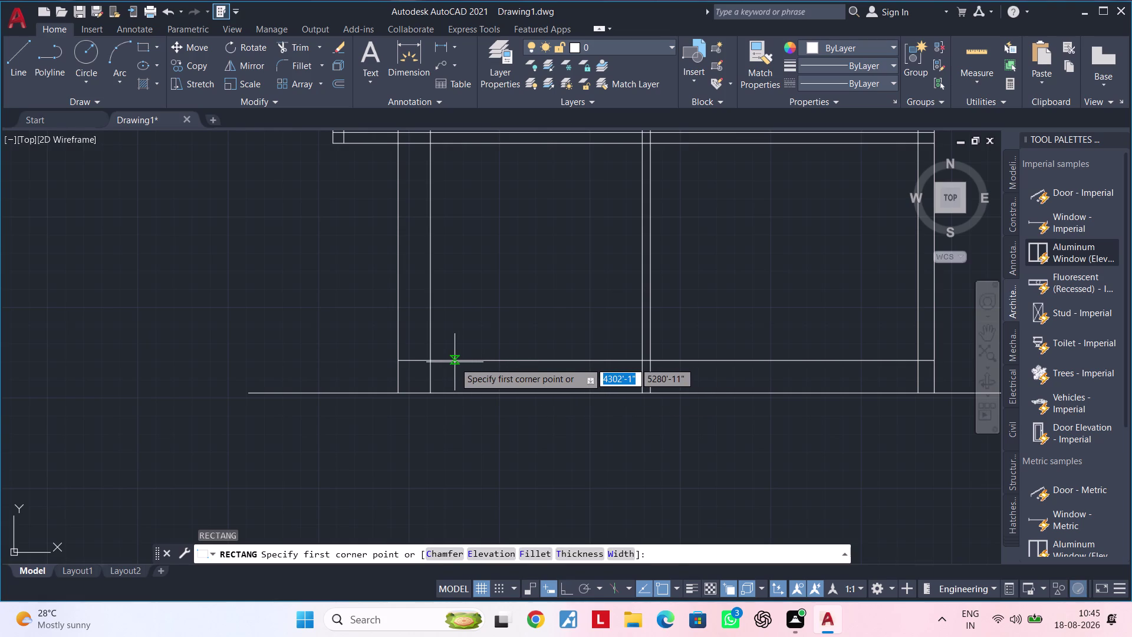
Draw the door rectangle, about 2'6" by 6'11", on the ground-floor line.
click(452, 362)
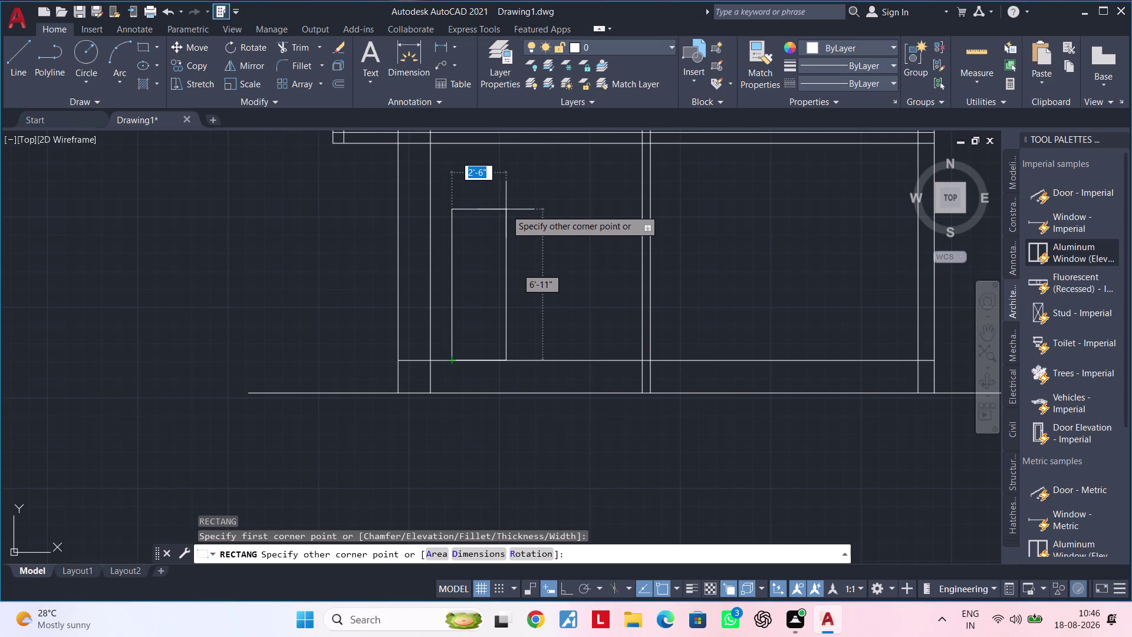
click(506, 208)
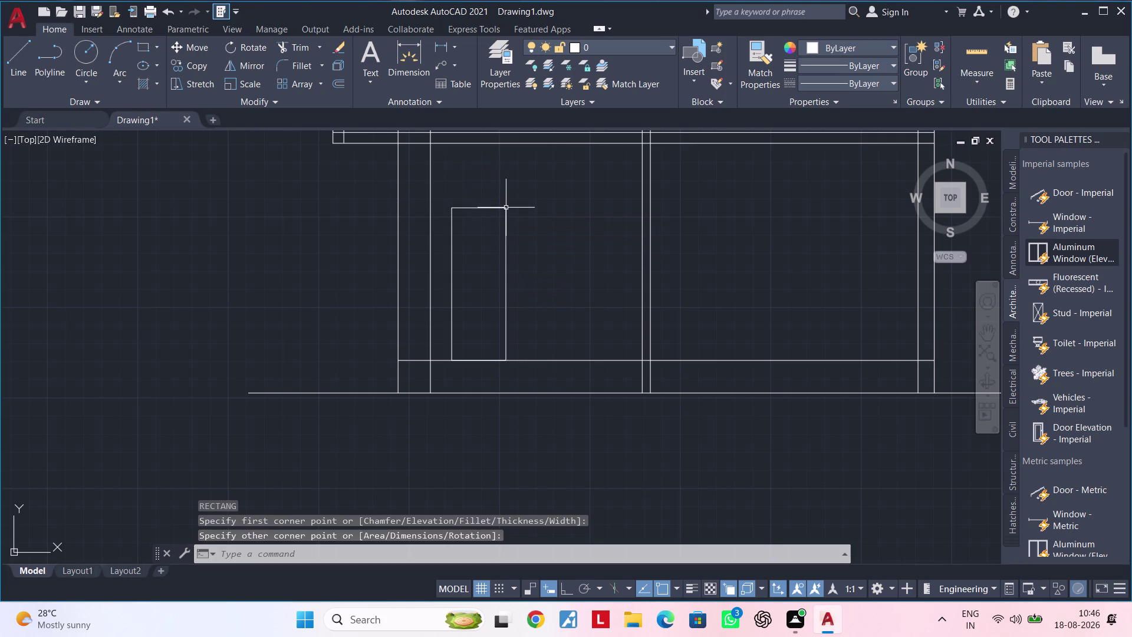
middle_drag(514, 324, 580, 326)
key(Escape)
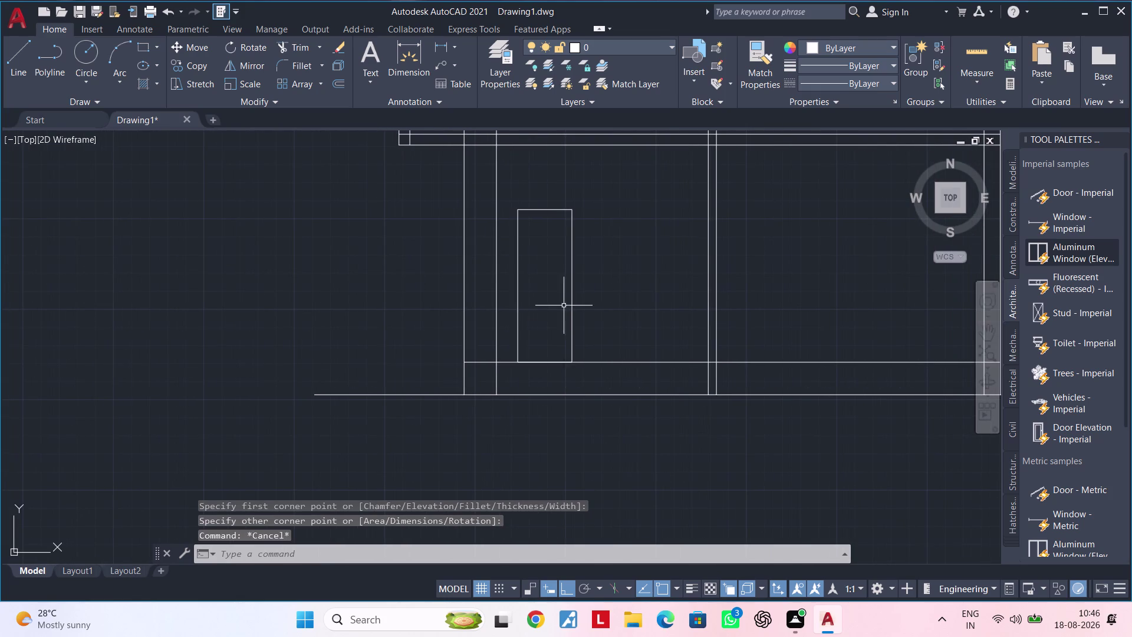
Widen the door by 6 inches by stretching its right-edge grip.
click(571, 303)
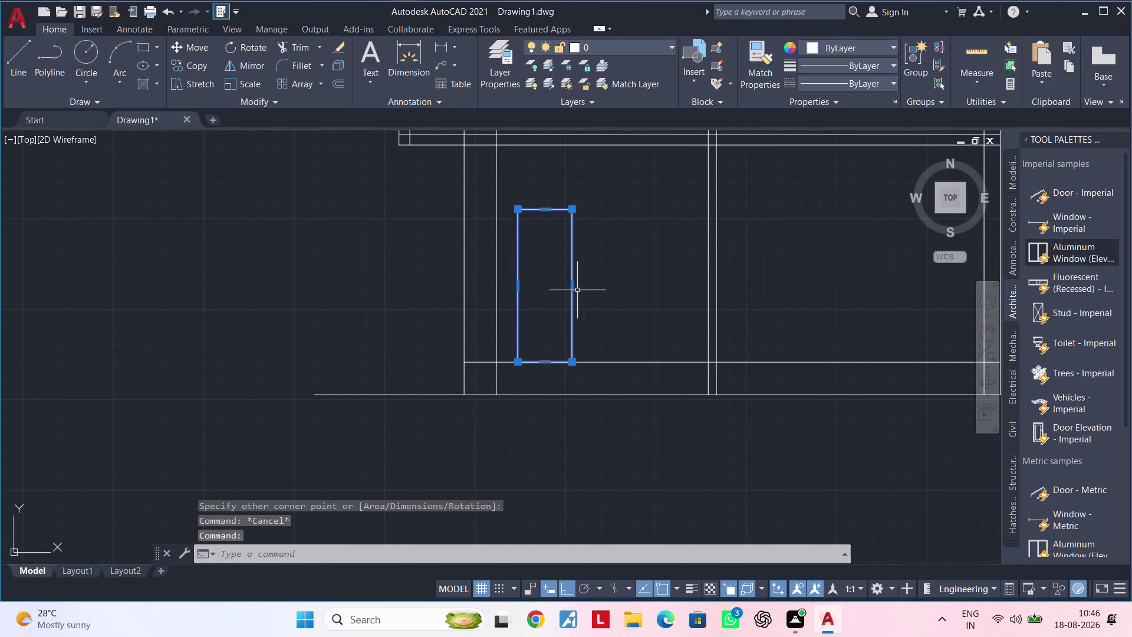
click(573, 288)
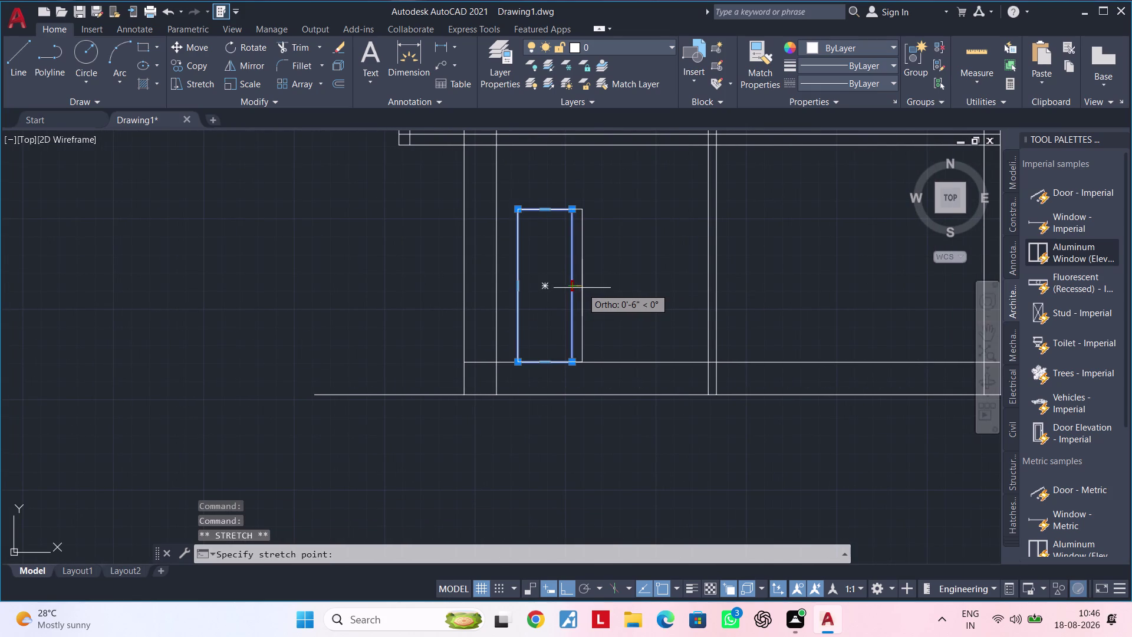
click(586, 288)
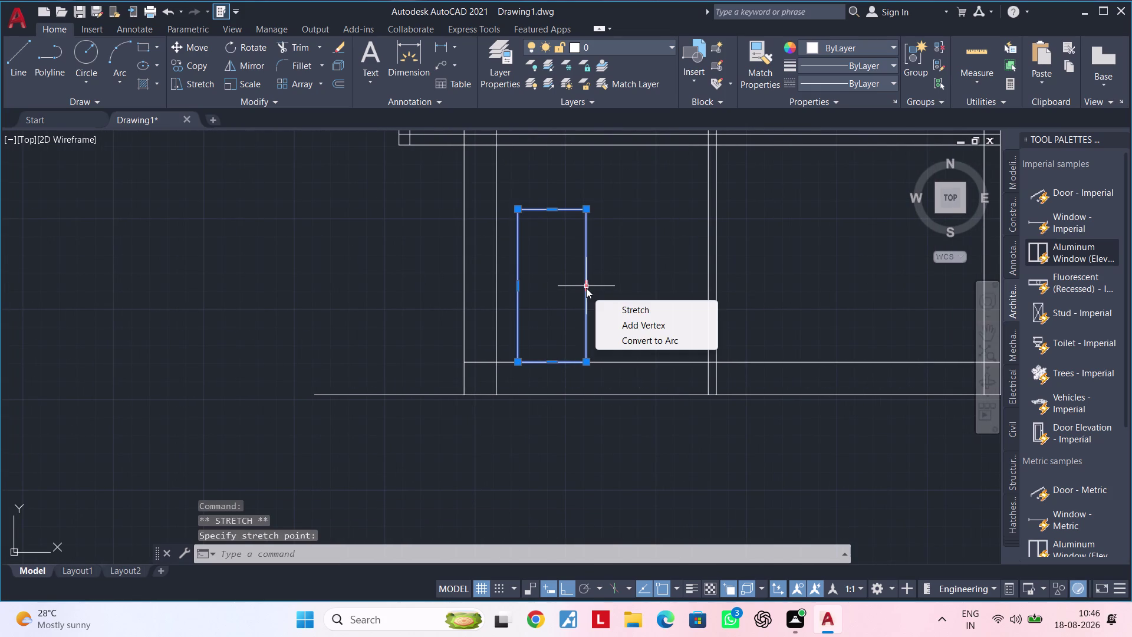
key(Escape)
key(Escape)
key(Escape)
Begin a linear dimension across the door's bottom corners, then abandon it.
click(446, 47)
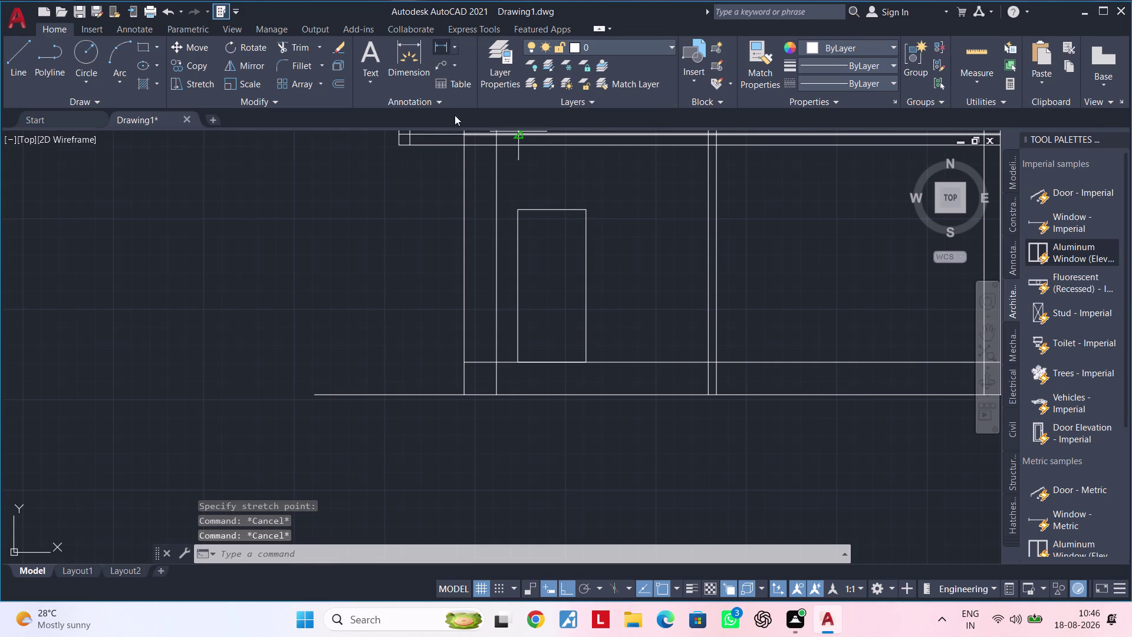
click(521, 363)
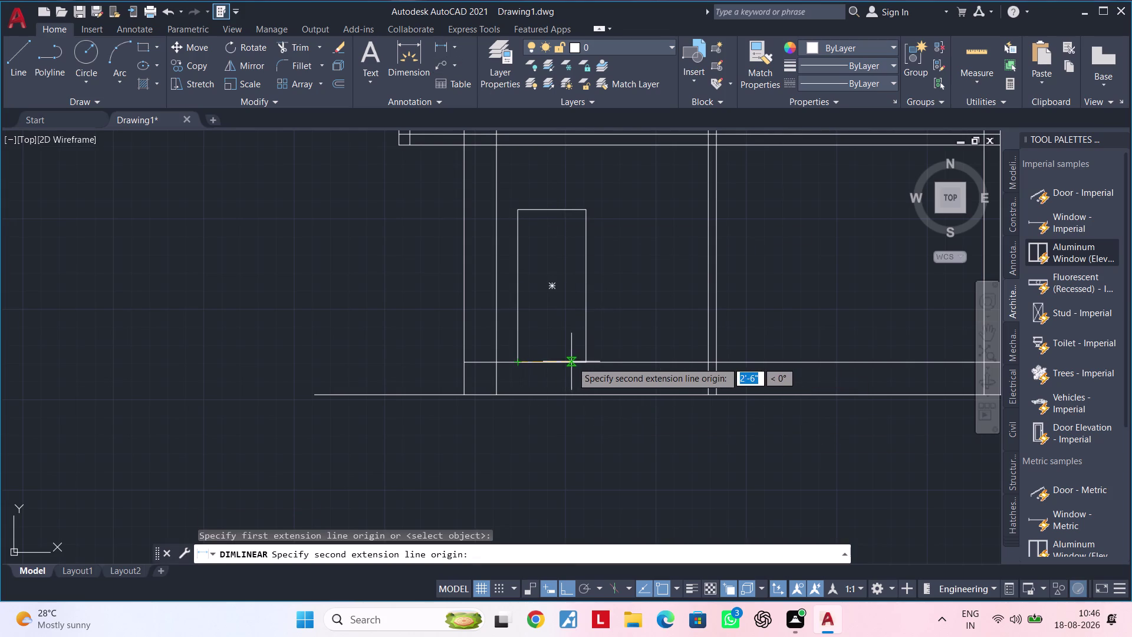
click(588, 360)
key(Escape)
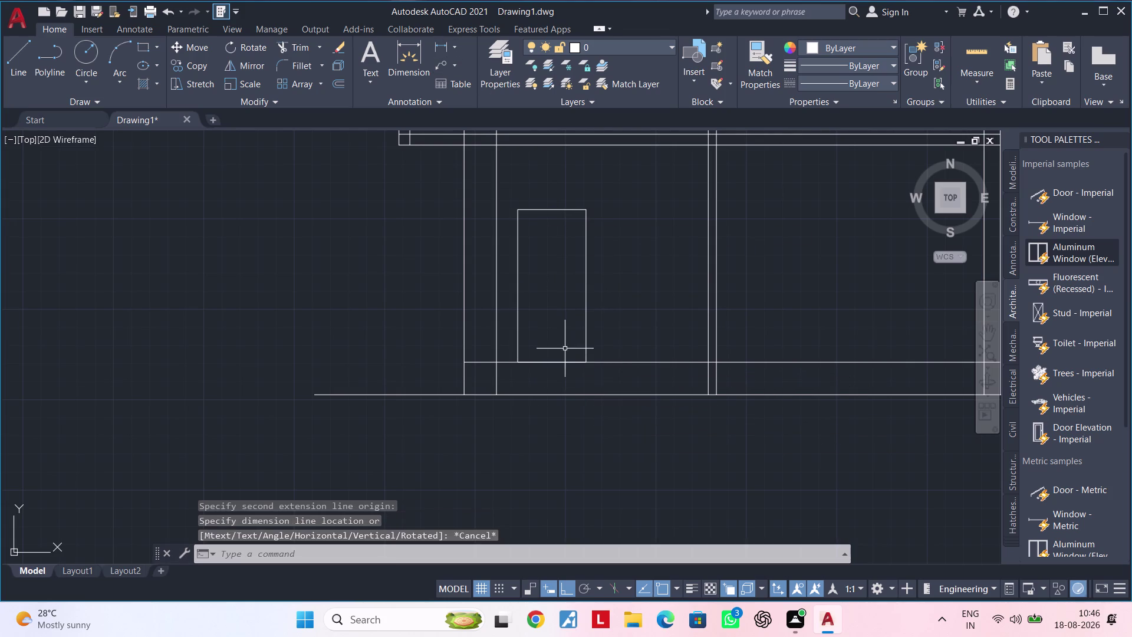
Narrow the door by 2 inches using its right-edge grip, then deselect it.
scroll(up, 3)
click(617, 338)
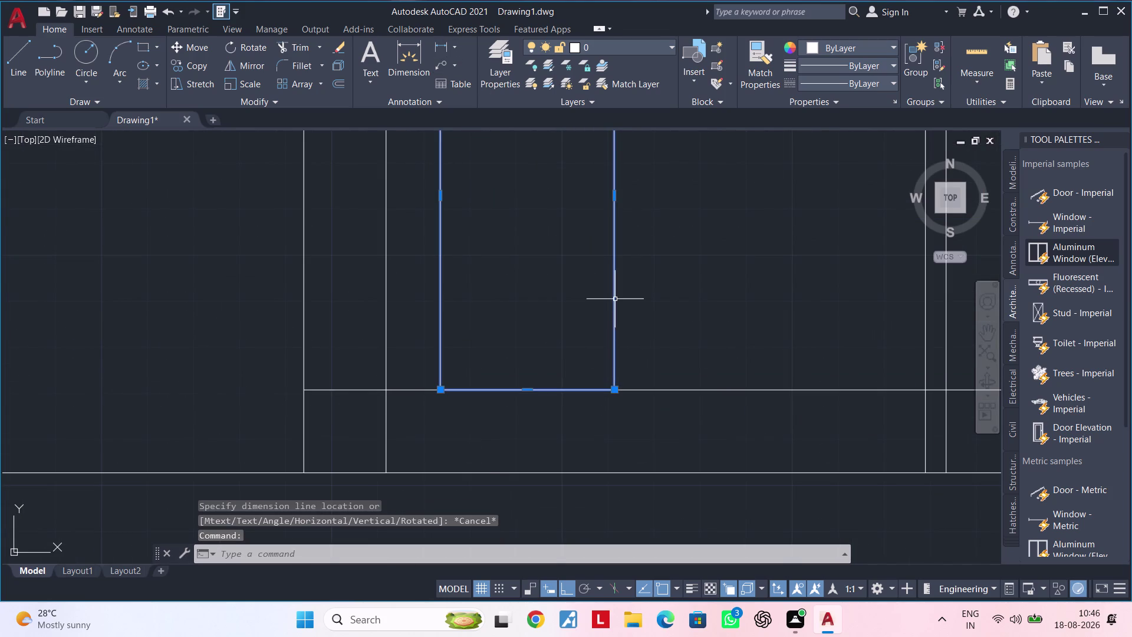
middle_drag(620, 308, 621, 411)
click(616, 299)
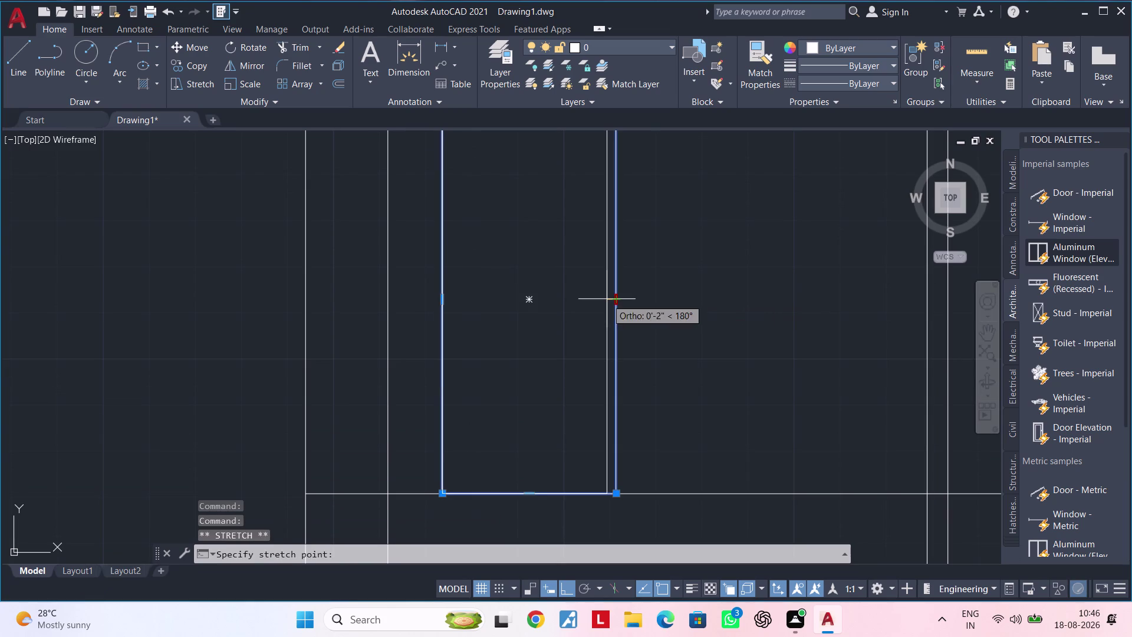
click(606, 299)
scroll(down, 3)
middle_drag(599, 333, 653, 330)
key(Escape)
key(Escape)
Zoom out to the whole elevation, then frame the ground-floor door below the balconies.
middle_drag(677, 329, 595, 388)
key(Escape)
scroll(down, 3)
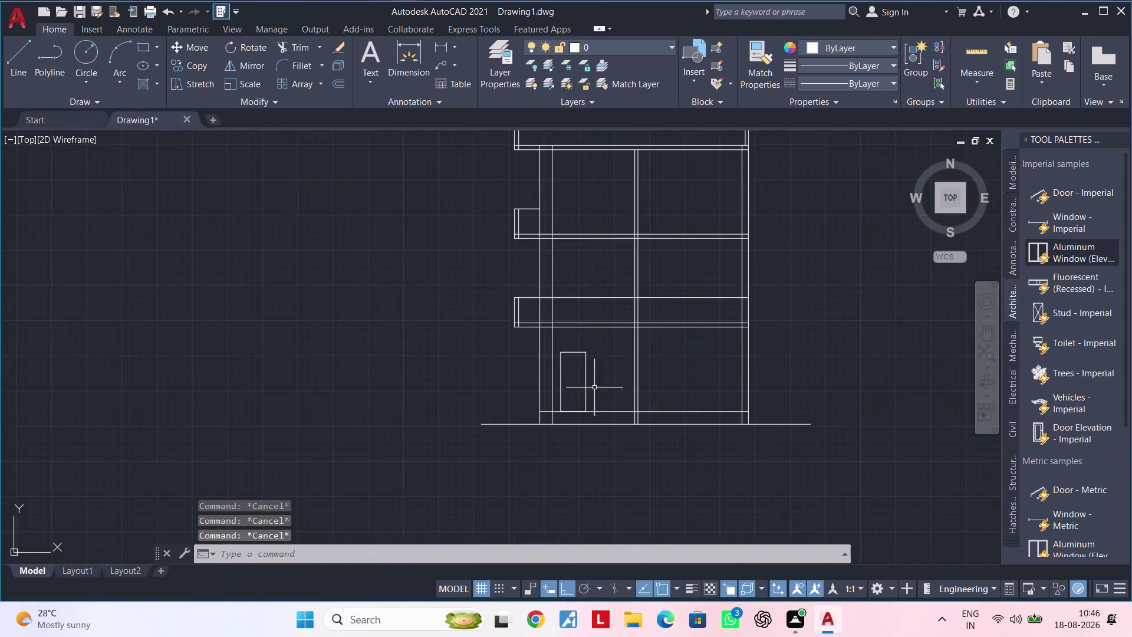
middle_drag(595, 387, 549, 390)
key(Escape)
key(Escape)
key(Escape)
key(Escape)
middle_drag(546, 392, 615, 368)
scroll(up, 3)
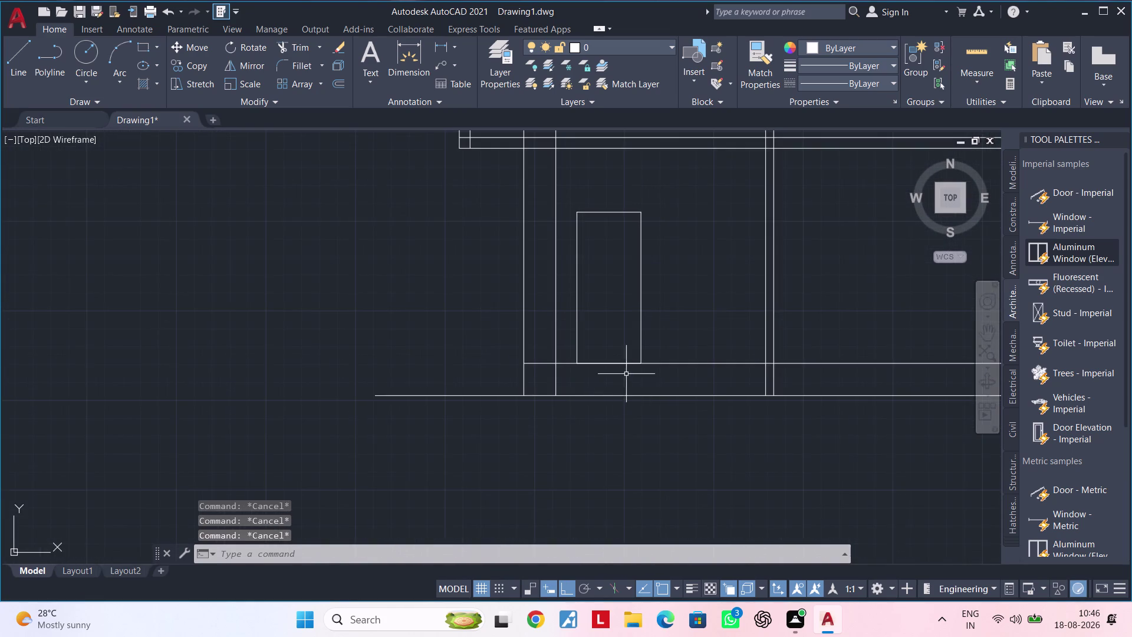
middle_drag(626, 374, 565, 412)
scroll(down, 3)
click(566, 366)
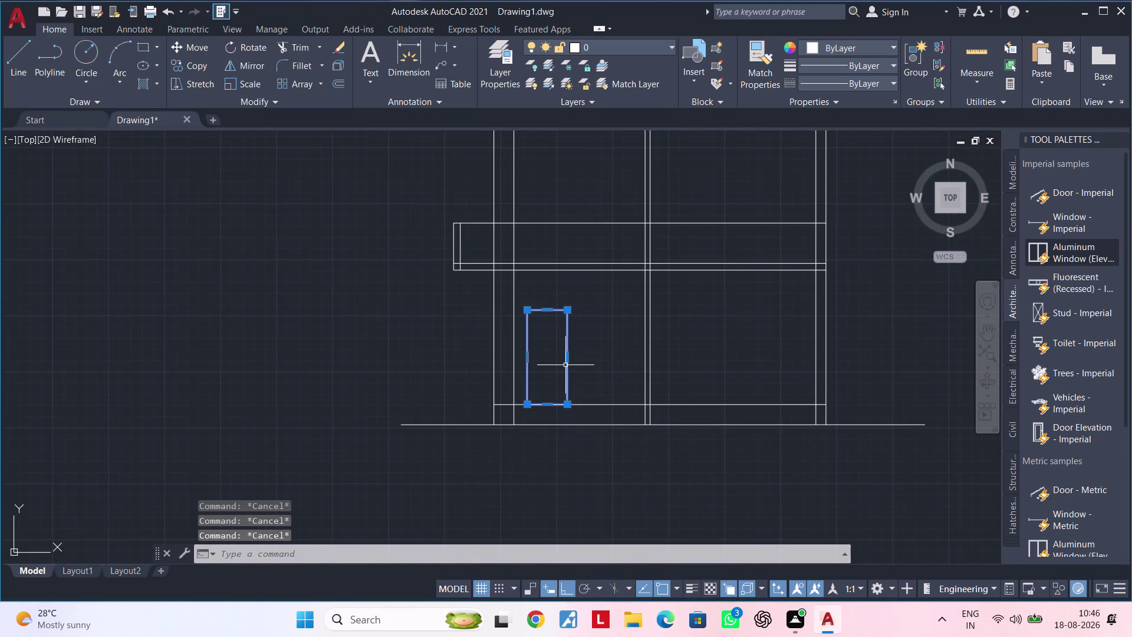
middle_drag(587, 350, 591, 448)
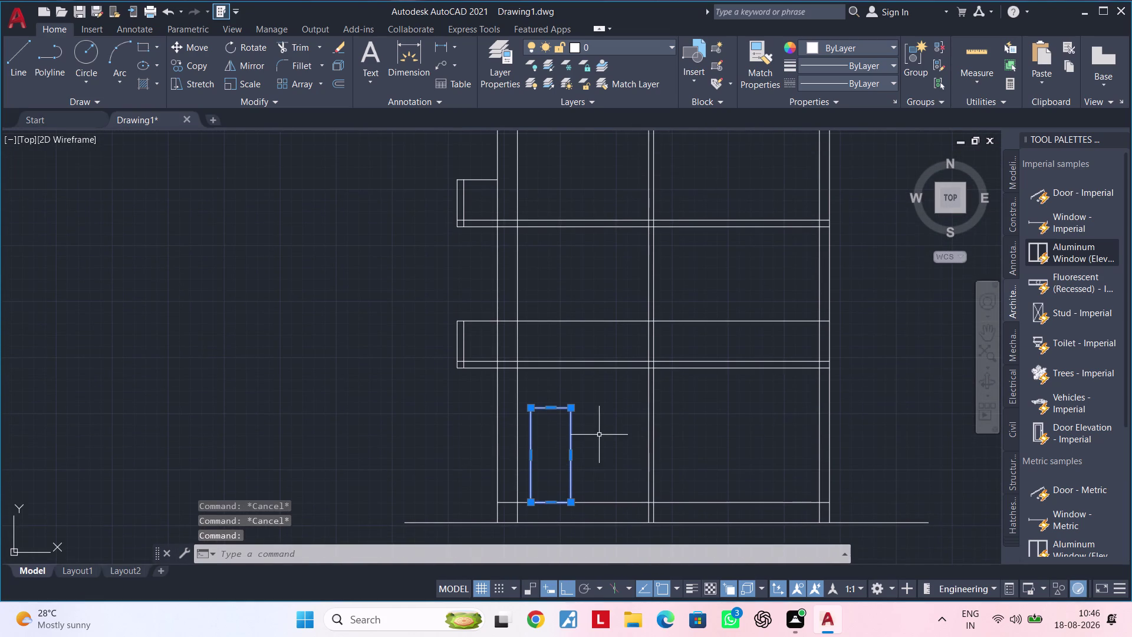